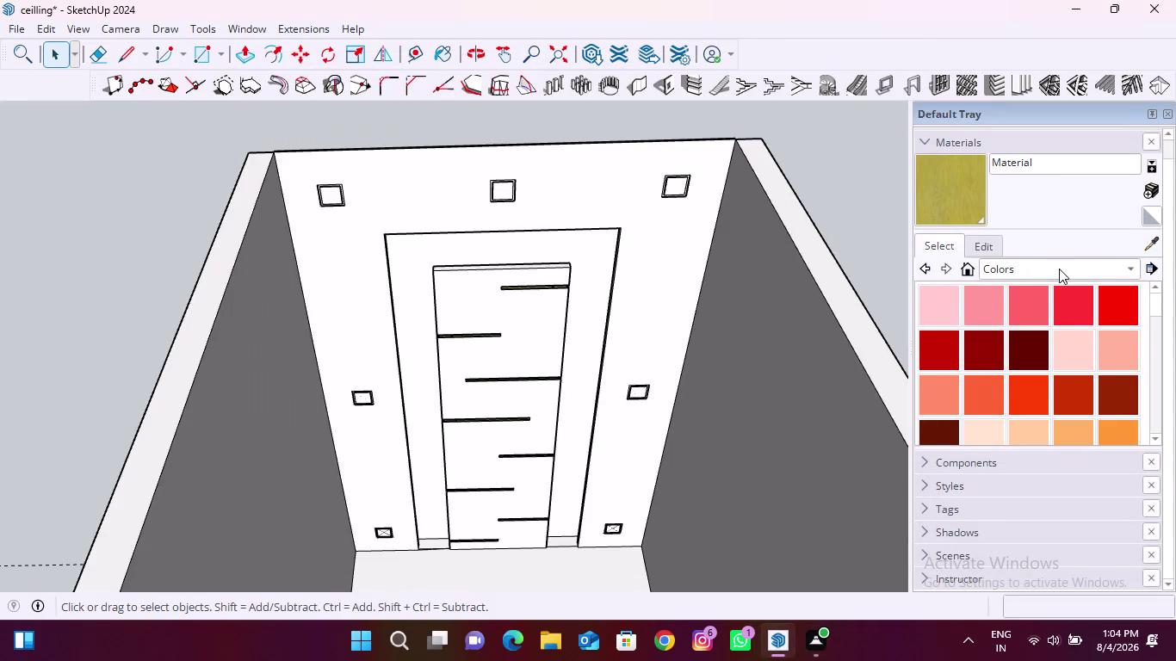
Pick pale cream Color E01 from the Colors swatches to paint the main ceiling.
scroll(down, 3)
scroll(down, 3)
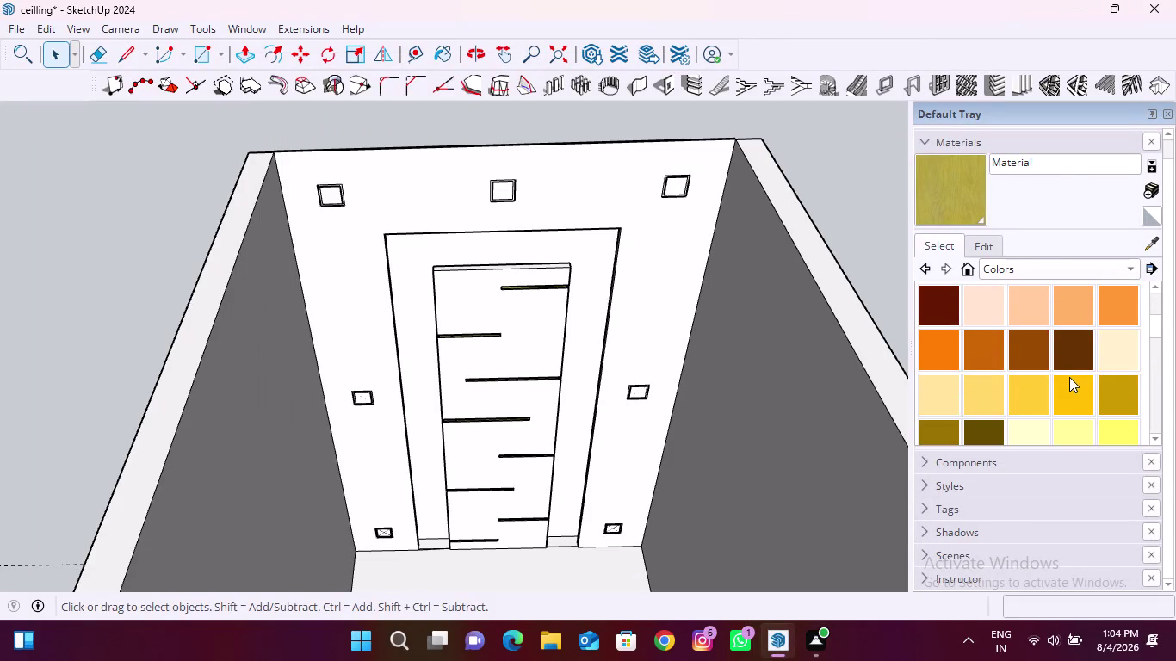
scroll(down, 3)
scroll(down, 3)
scroll(up, 3)
scroll(up, 3)
click(1033, 358)
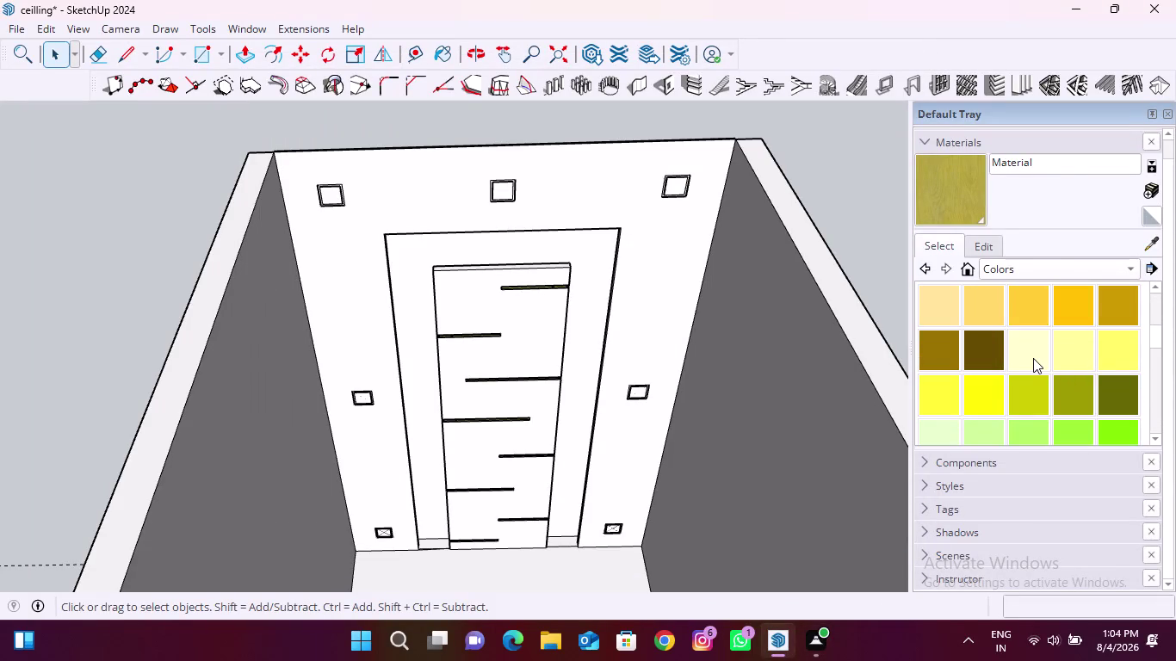
click(645, 285)
scroll(up, 3)
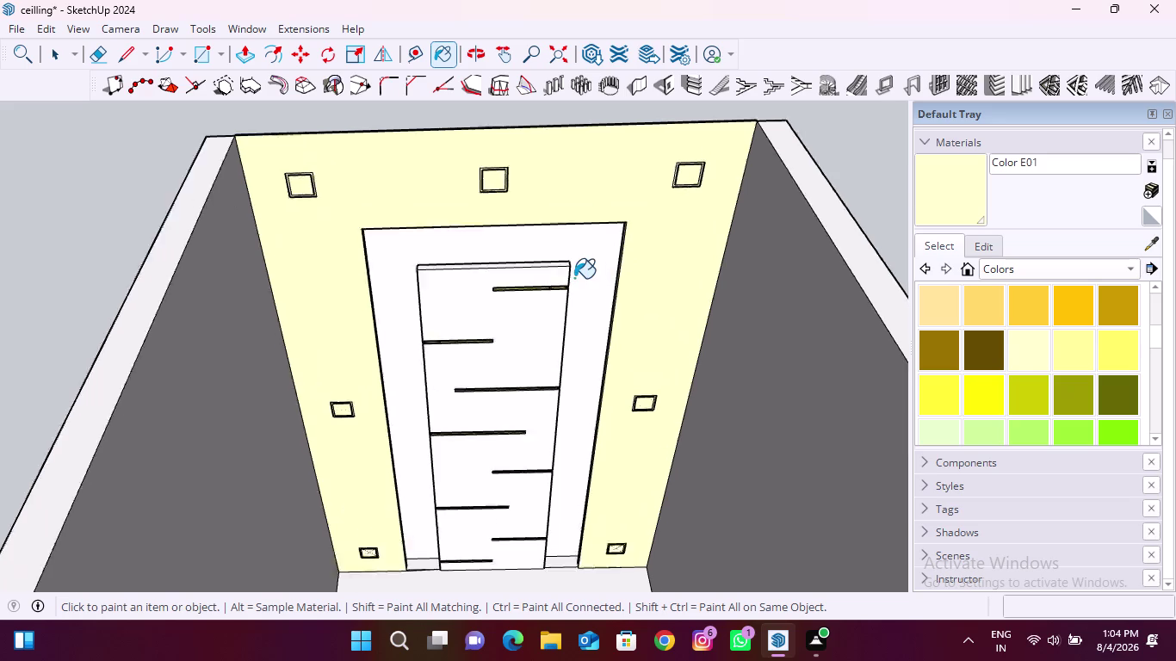
Paint the two inner ceiling panels and their front and side edges cream.
scroll(up, 3)
click(581, 262)
click(401, 299)
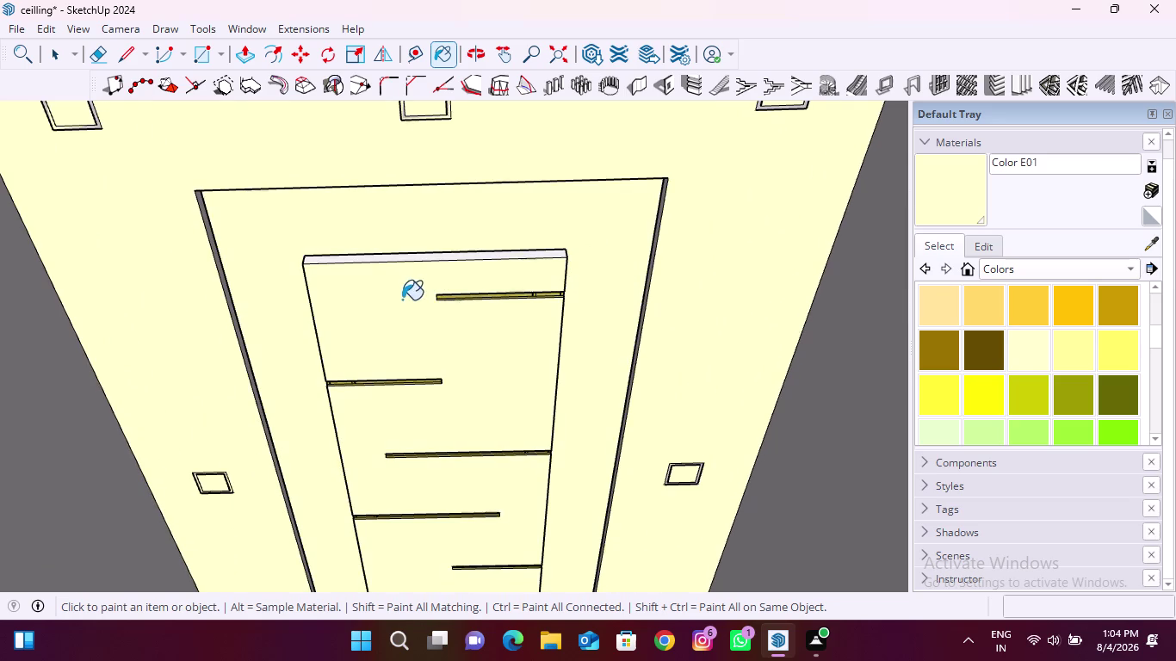
scroll(up, 3)
middle_drag(500, 249, 499, 347)
scroll(up, 3)
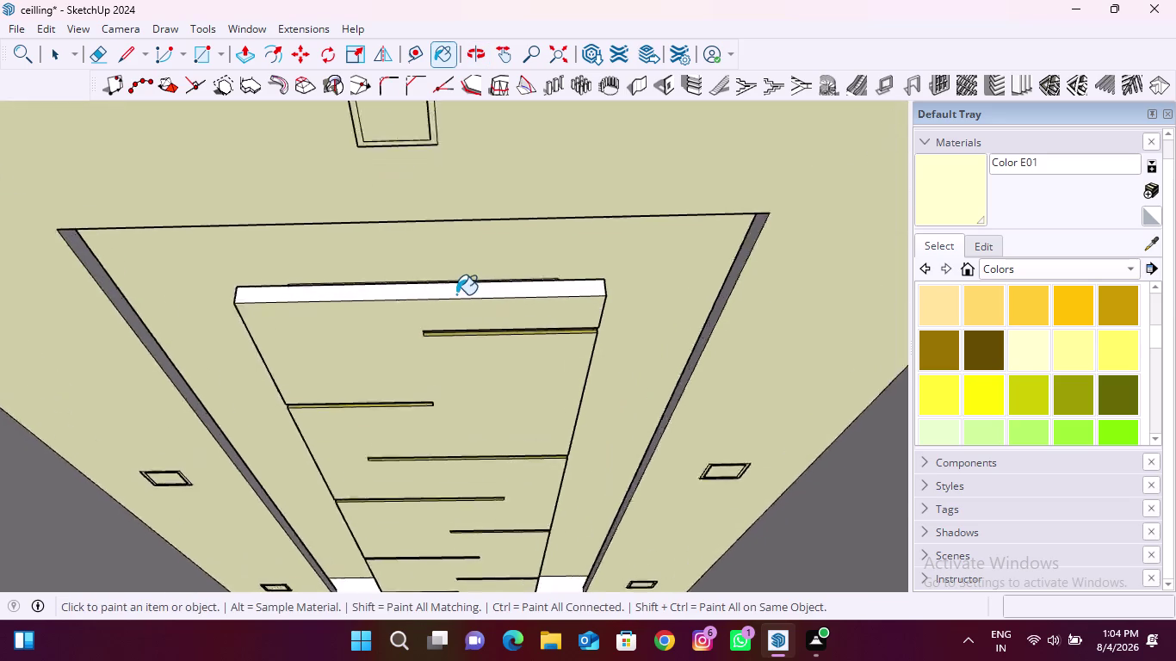
scroll(up, 3)
click(465, 285)
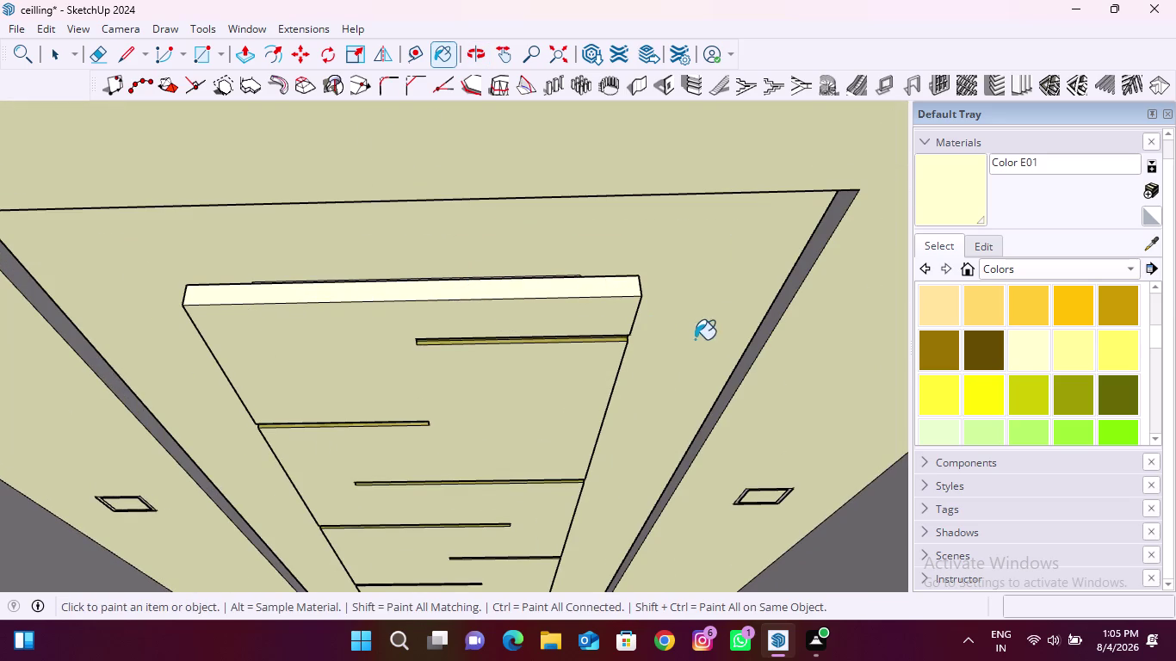
click(781, 301)
scroll(down, 3)
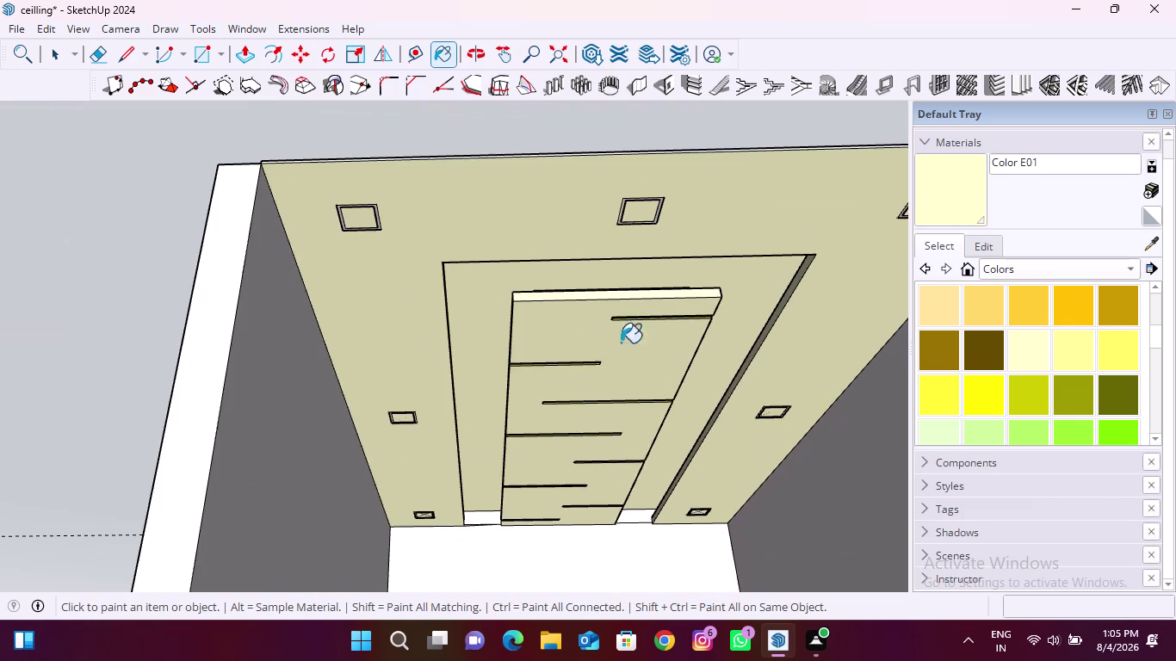
Paint another cove panel edge and the recessed cove strip cream.
middle_drag(499, 368, 668, 324)
middle_drag(667, 325, 601, 368)
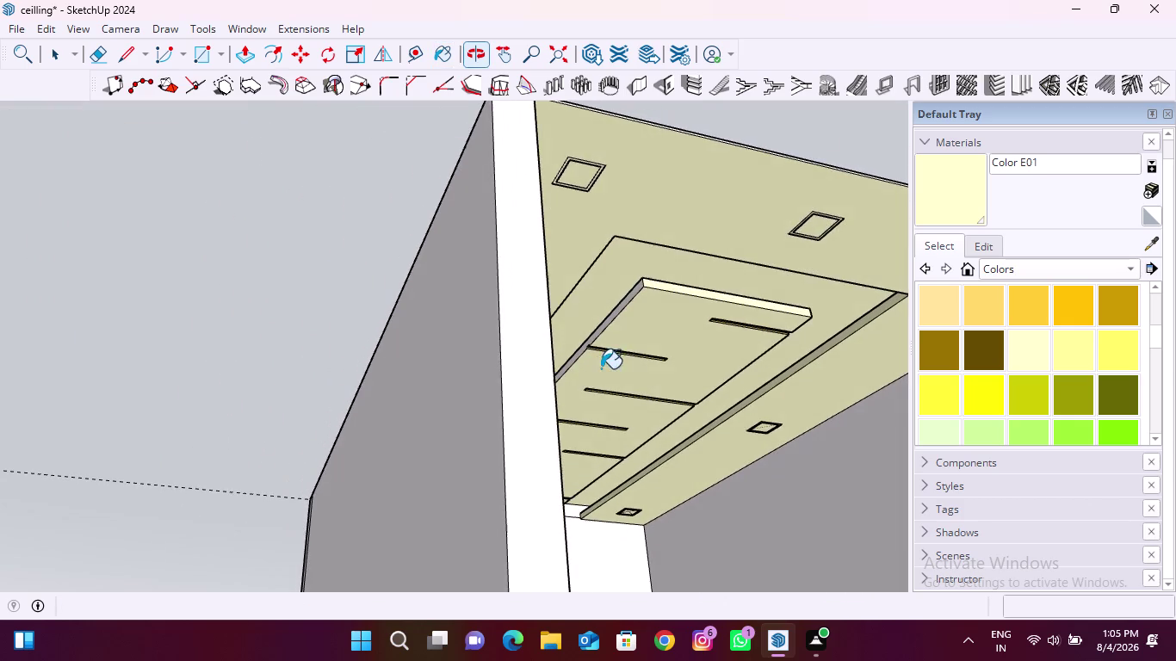
scroll(up, 3)
click(640, 299)
middle_drag(659, 267, 598, 253)
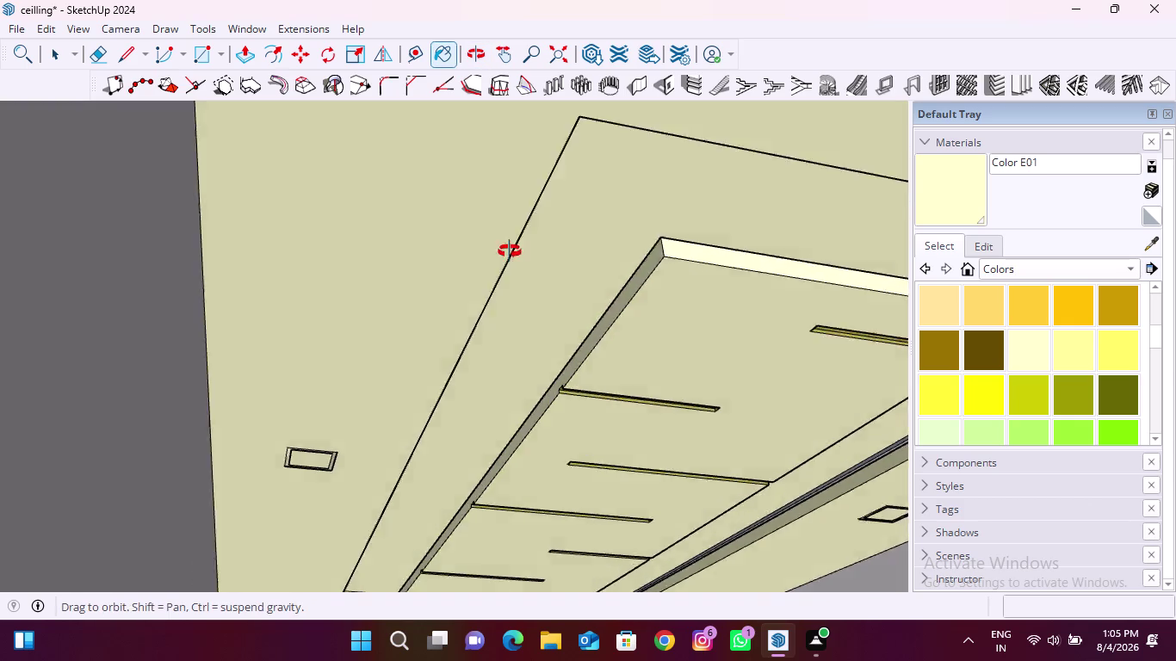
middle_drag(598, 253, 377, 290)
click(340, 348)
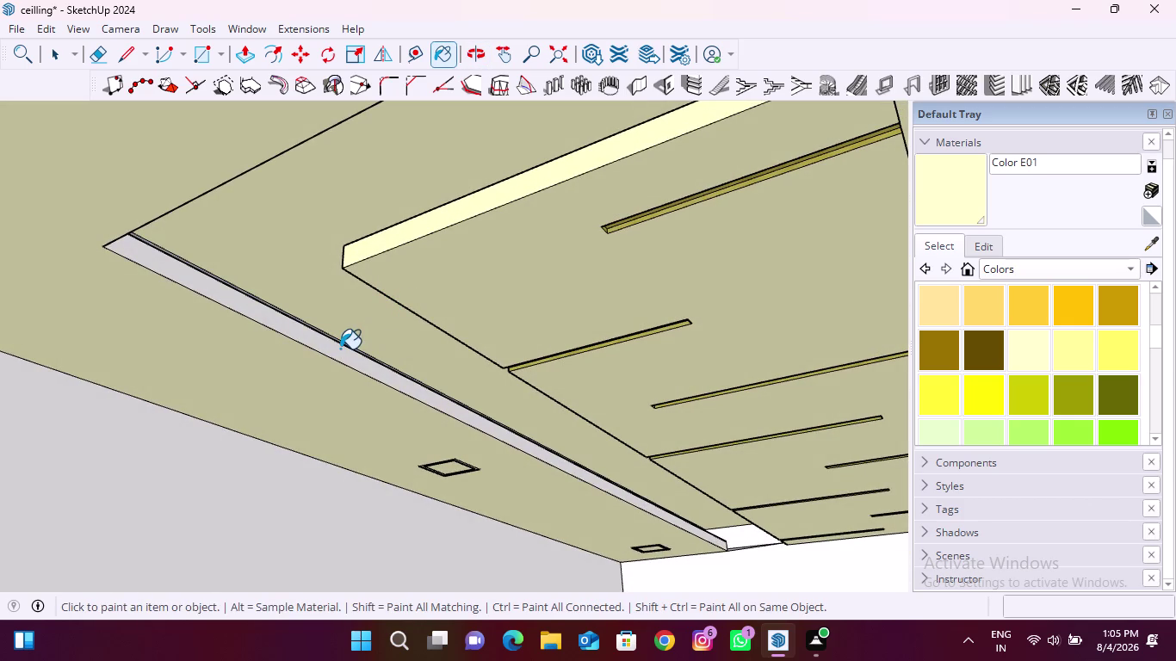
scroll(up, 3)
middle_drag(226, 270, 207, 306)
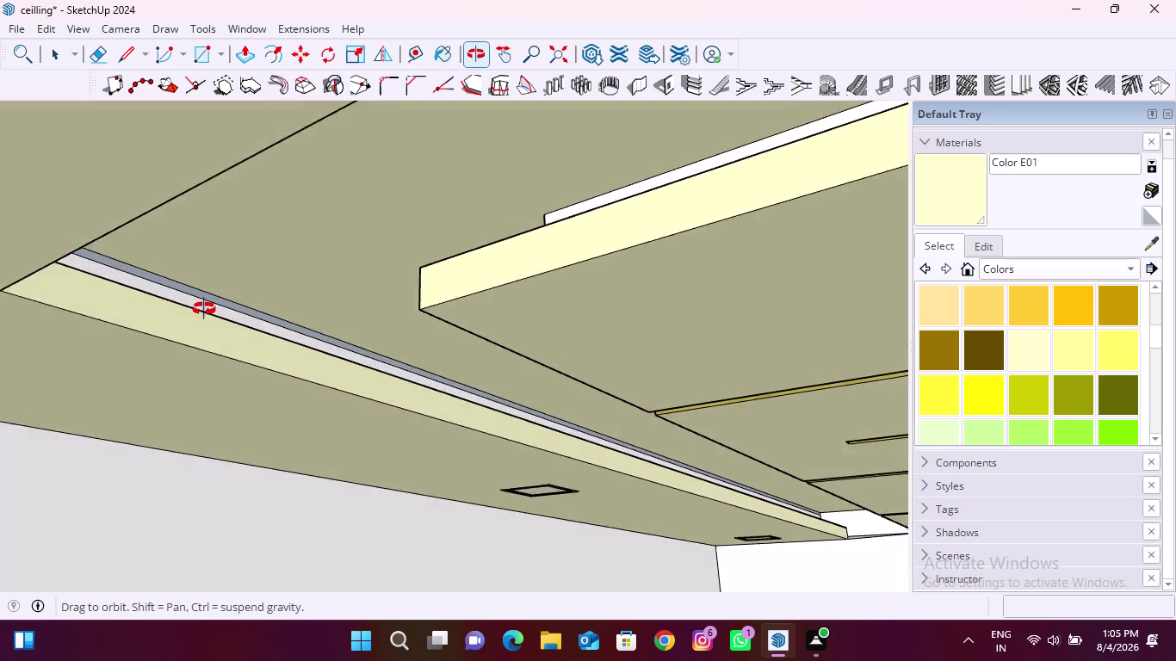
middle_drag(207, 306, 265, 305)
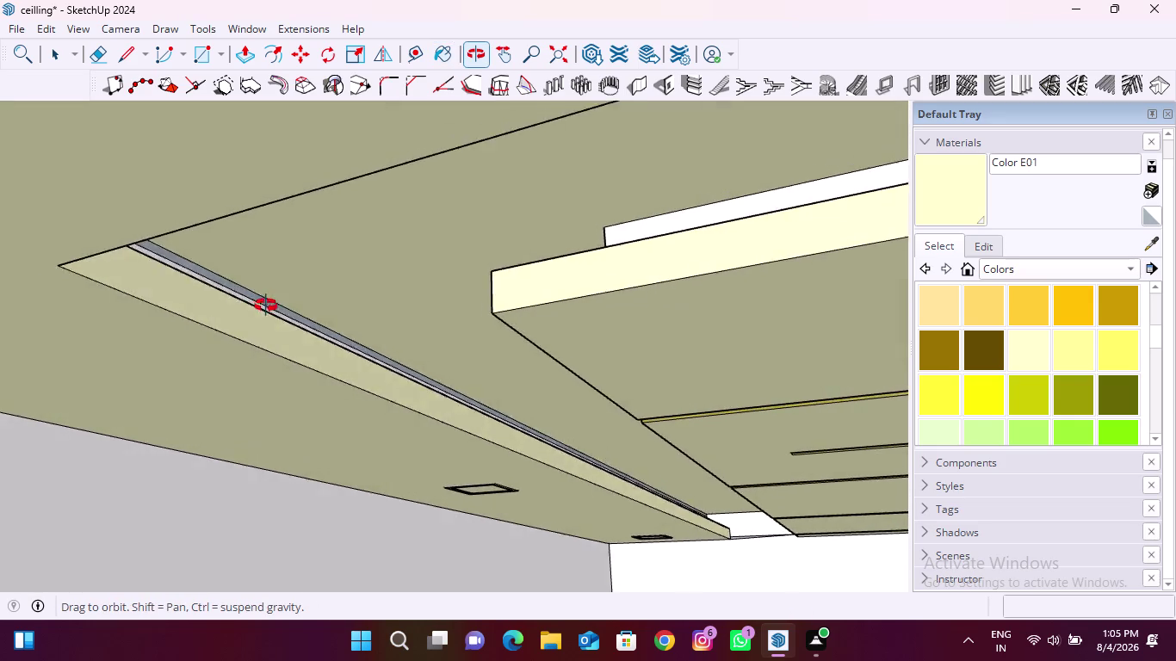
middle_drag(265, 306, 400, 288)
Paint the edge above the inner panel at the ceiling's end cream.
scroll(down, 3)
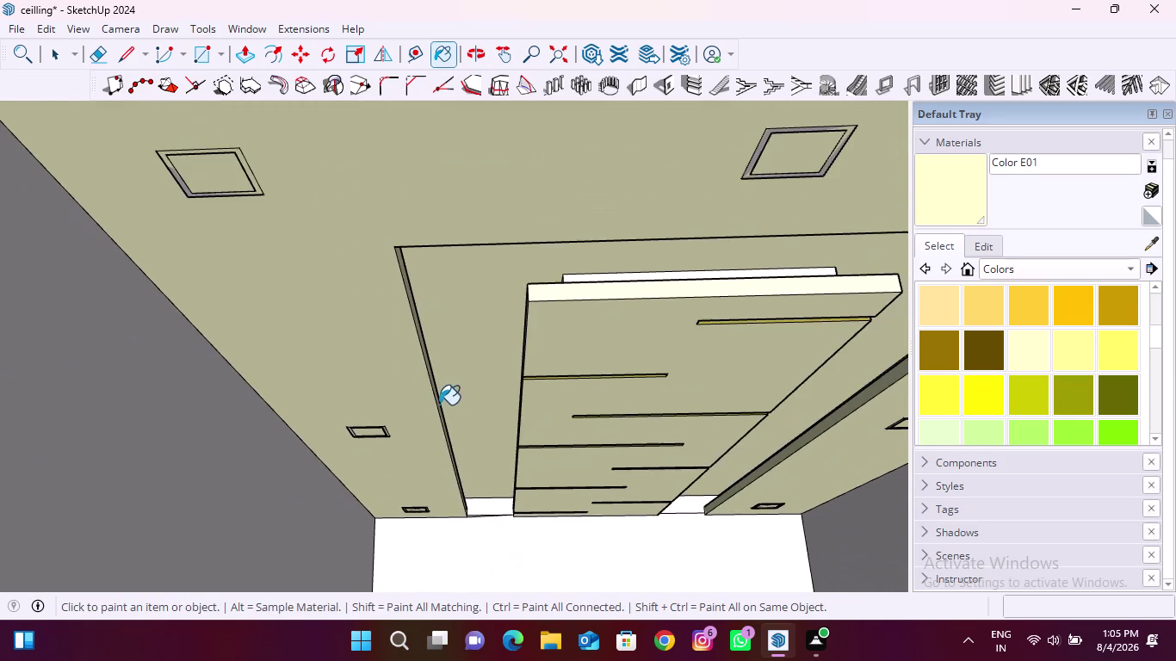
scroll(down, 3)
scroll(up, 3)
middle_drag(610, 336, 604, 382)
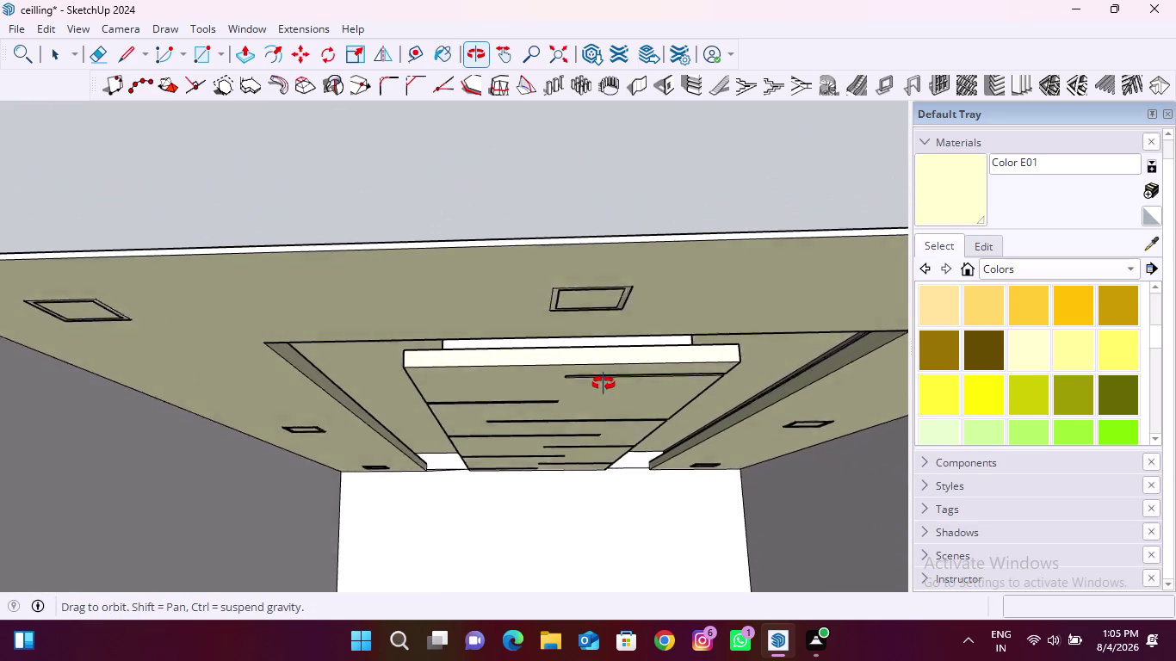
middle_drag(603, 382, 603, 389)
scroll(up, 3)
middle_drag(613, 344, 632, 307)
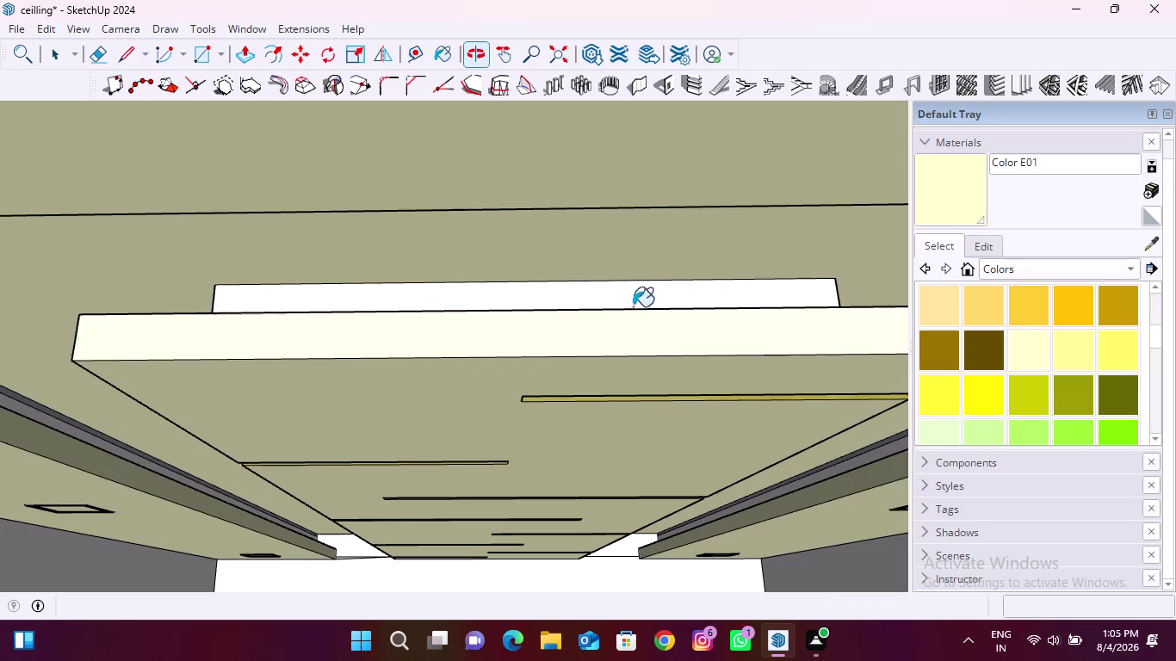
scroll(up, 3)
click(644, 293)
scroll(down, 3)
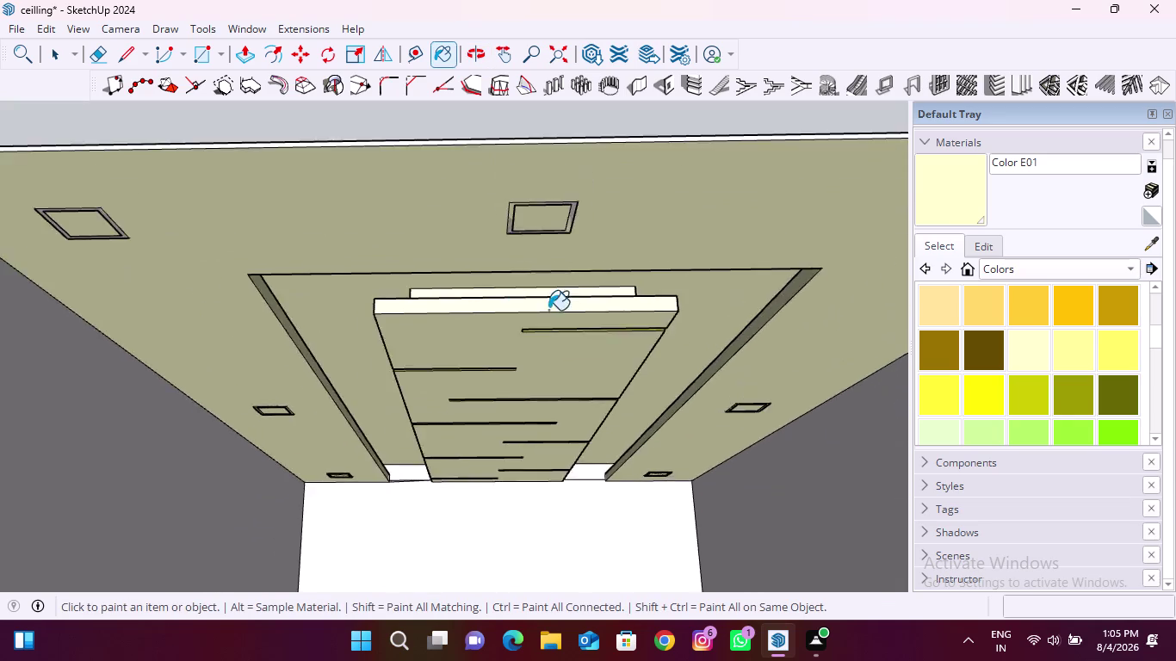
scroll(down, 3)
Paint the remaining lower edges of the cove panels cream.
middle_drag(591, 429, 581, 436)
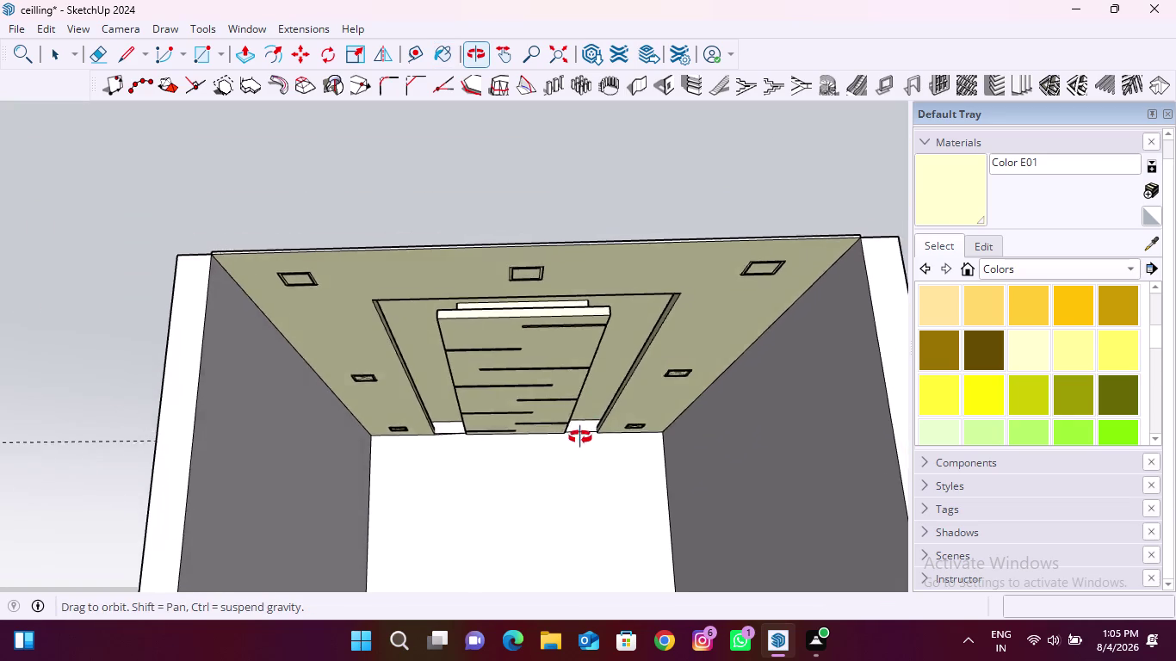
middle_drag(580, 437, 600, 352)
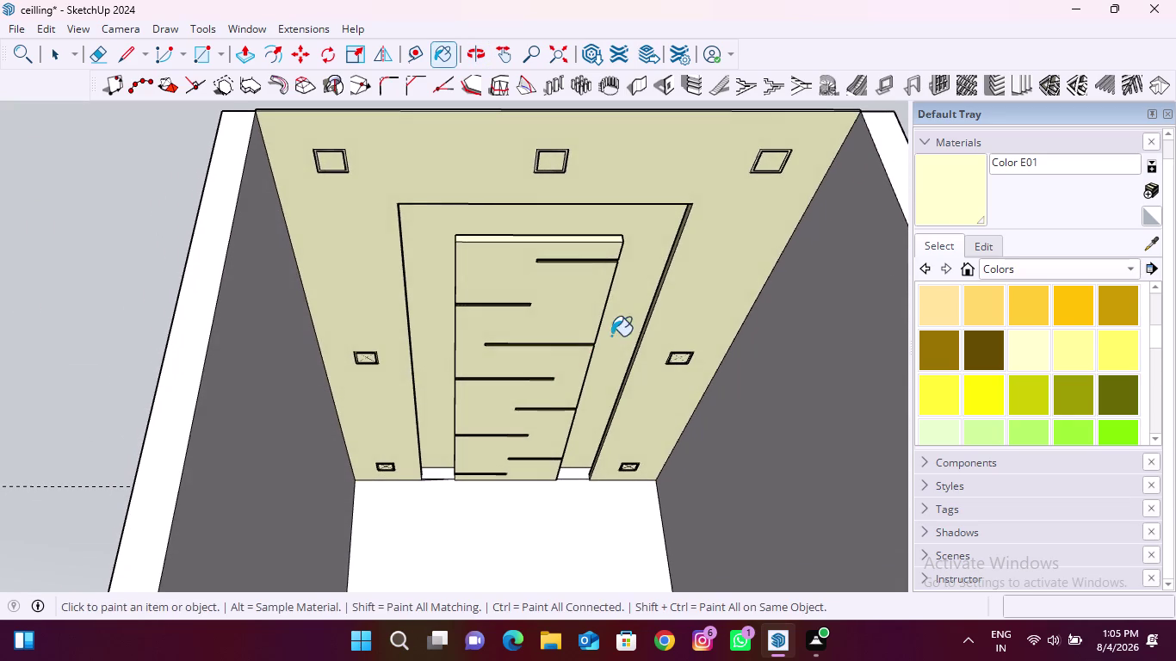
scroll(down, 3)
middle_drag(523, 434, 524, 388)
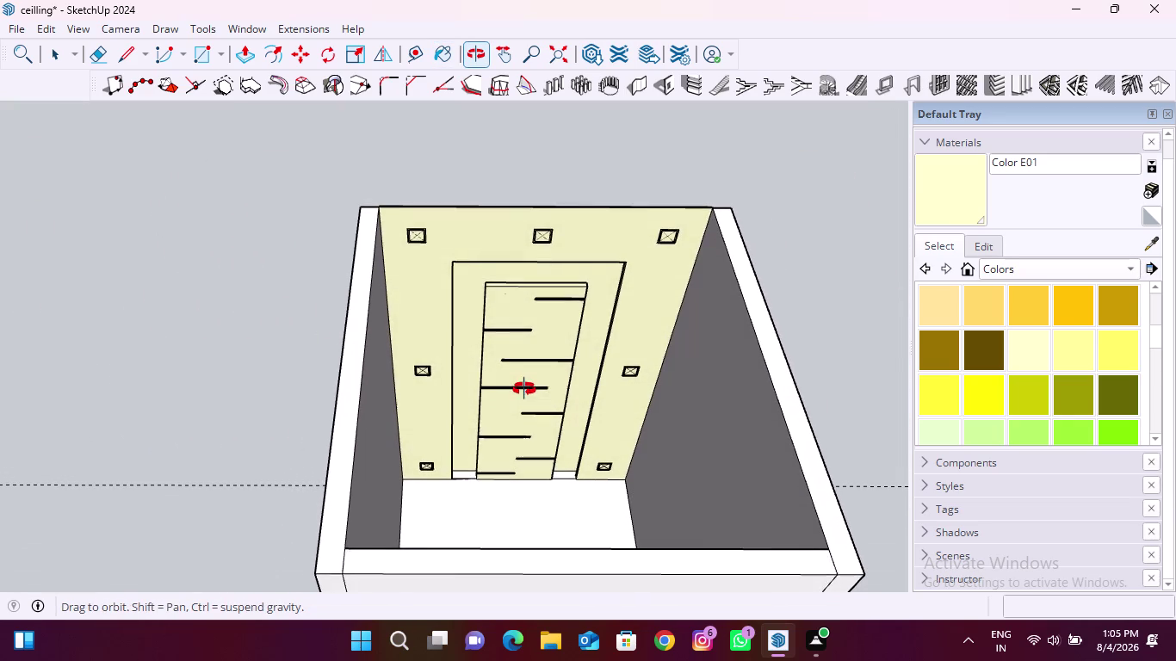
middle_drag(524, 388, 524, 391)
scroll(up, 3)
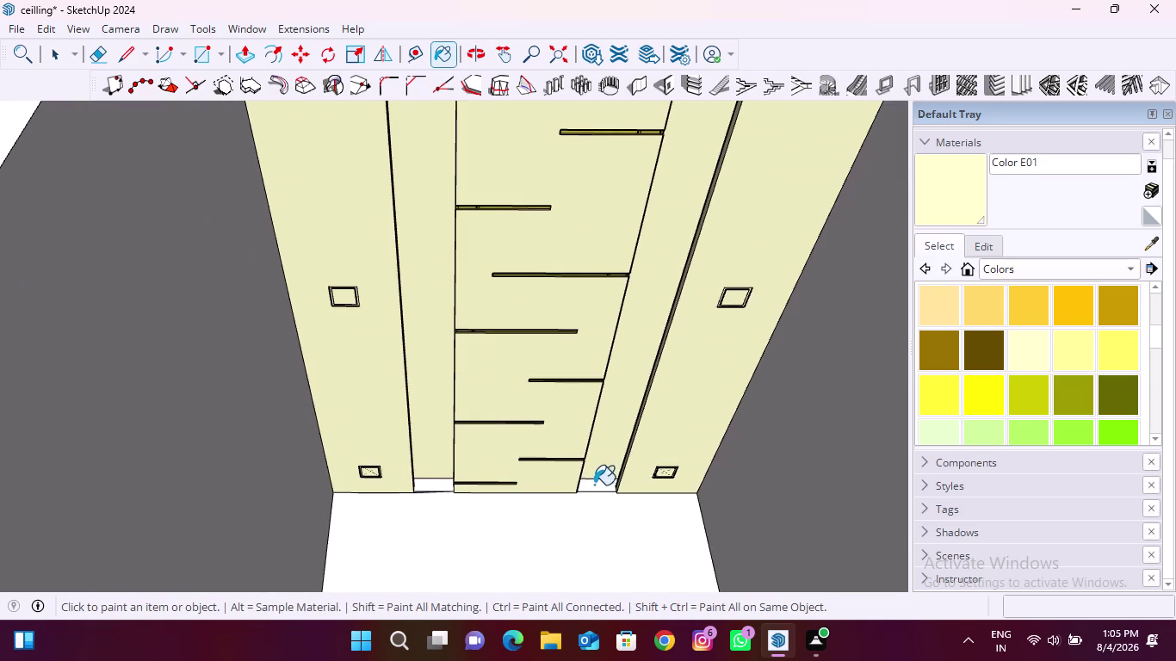
click(595, 485)
click(429, 486)
scroll(down, 3)
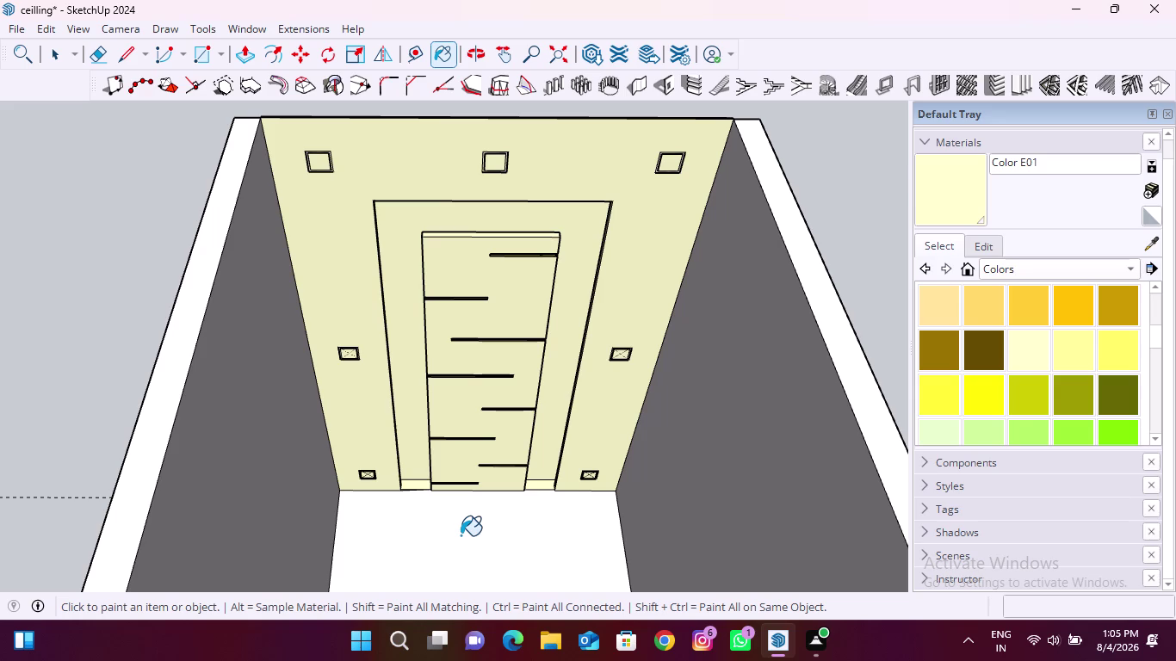
click(103, 60)
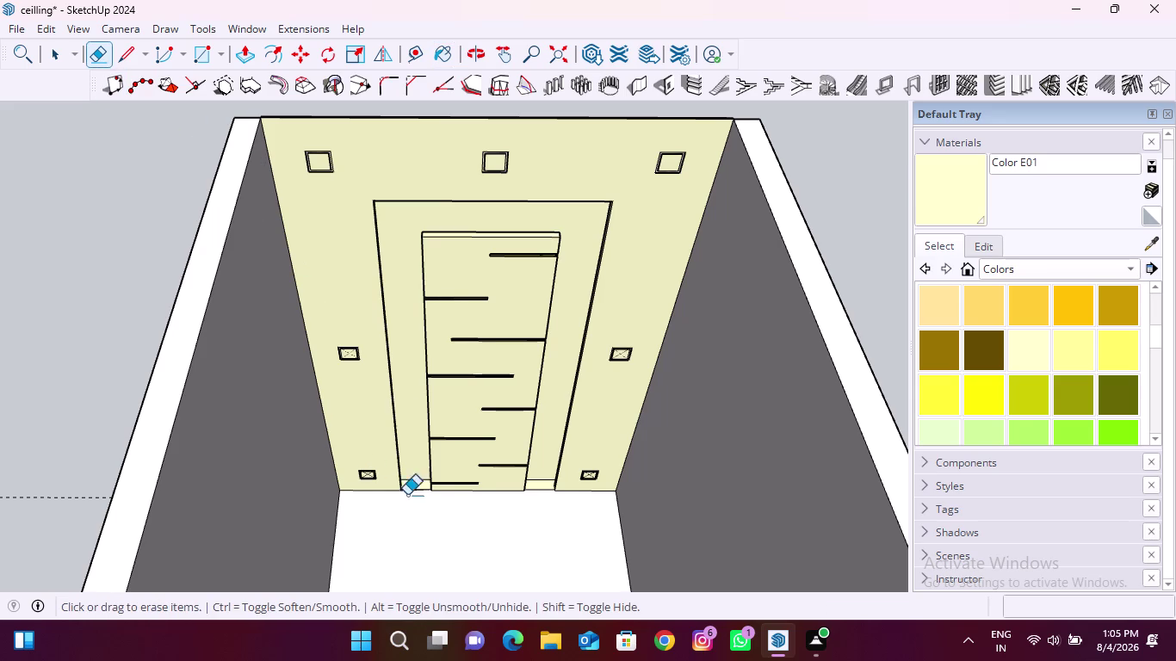
Paint the end wall below the ceiling strip with Color E01 and zoom to check.
scroll(up, 3)
drag(412, 473, 411, 482)
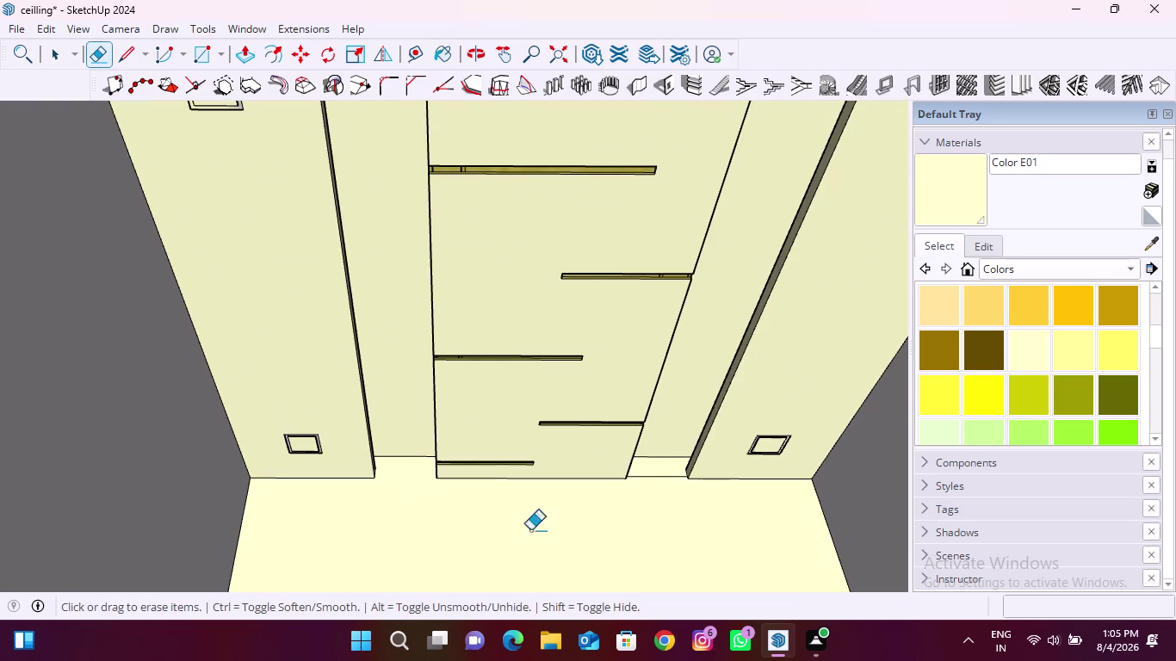
drag(653, 475, 652, 489)
scroll(down, 3)
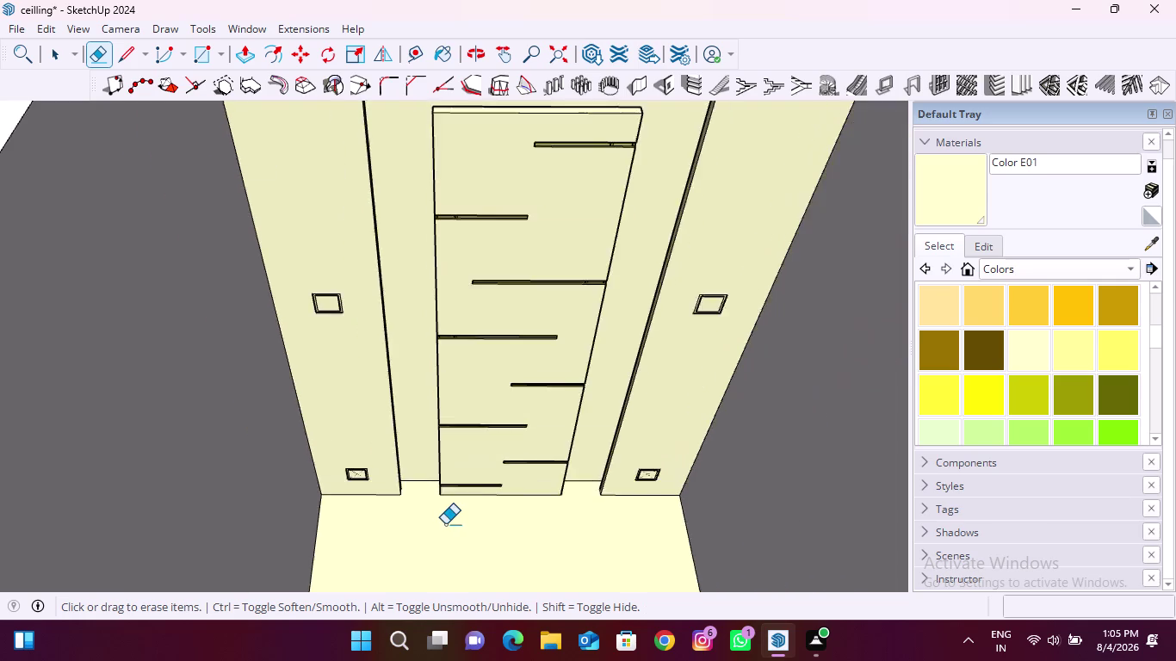
scroll(down, 3)
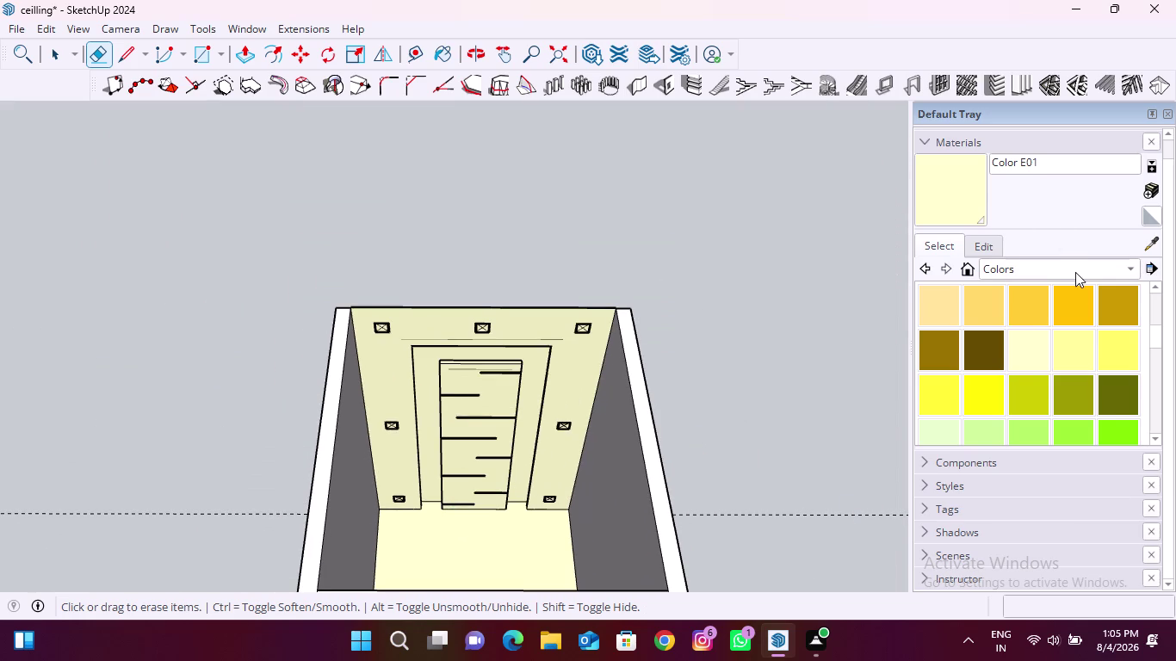
click(1078, 272)
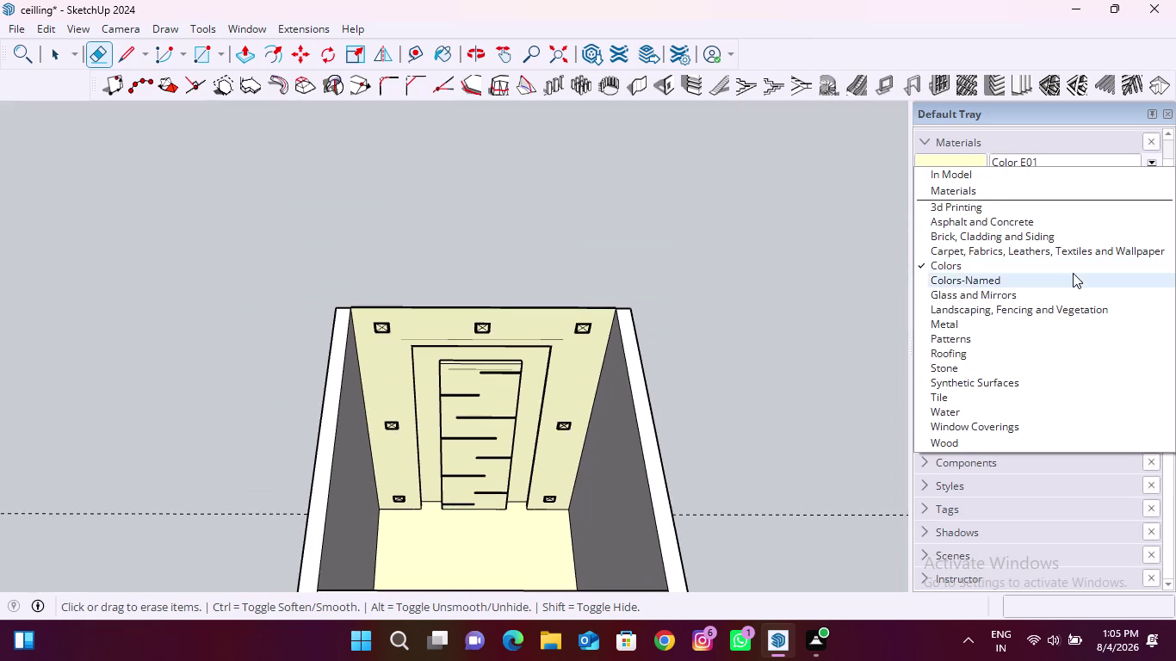
click(1072, 273)
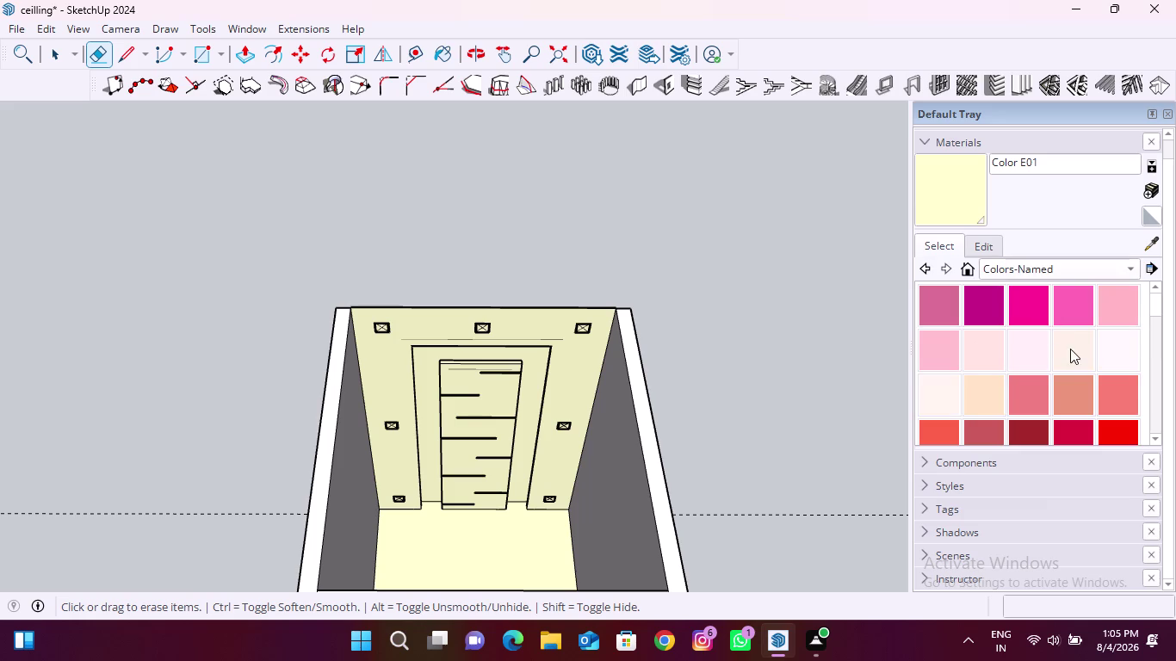
scroll(down, 3)
scroll(up, 3)
scroll(down, 3)
scroll(down, 3)
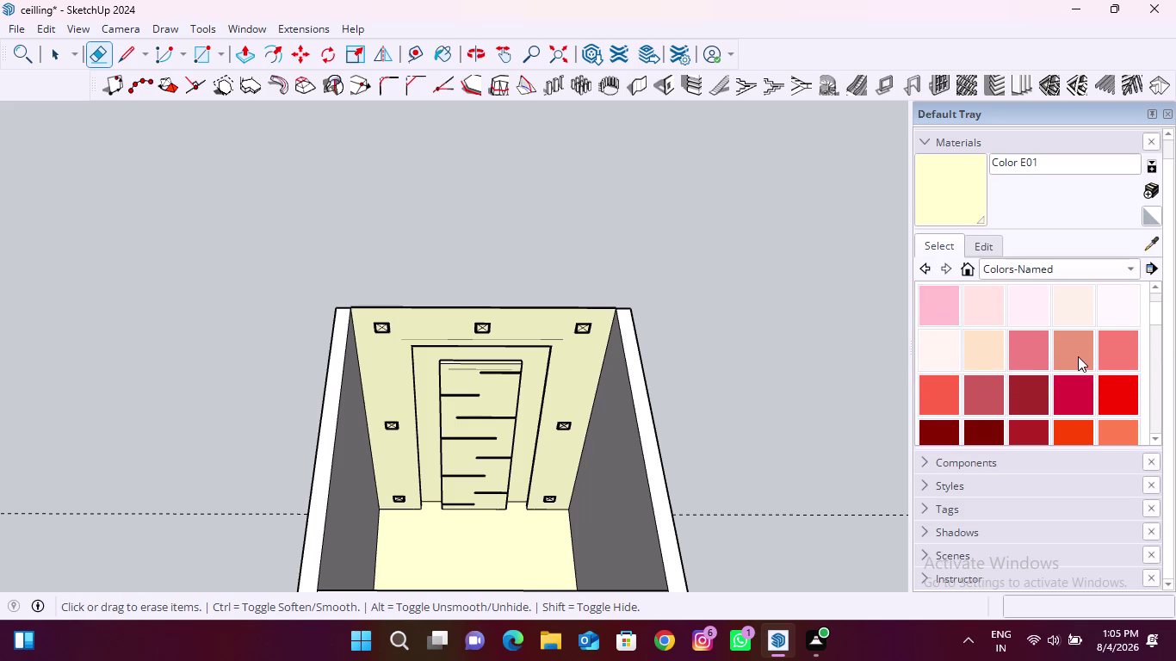
click(955, 355)
click(582, 513)
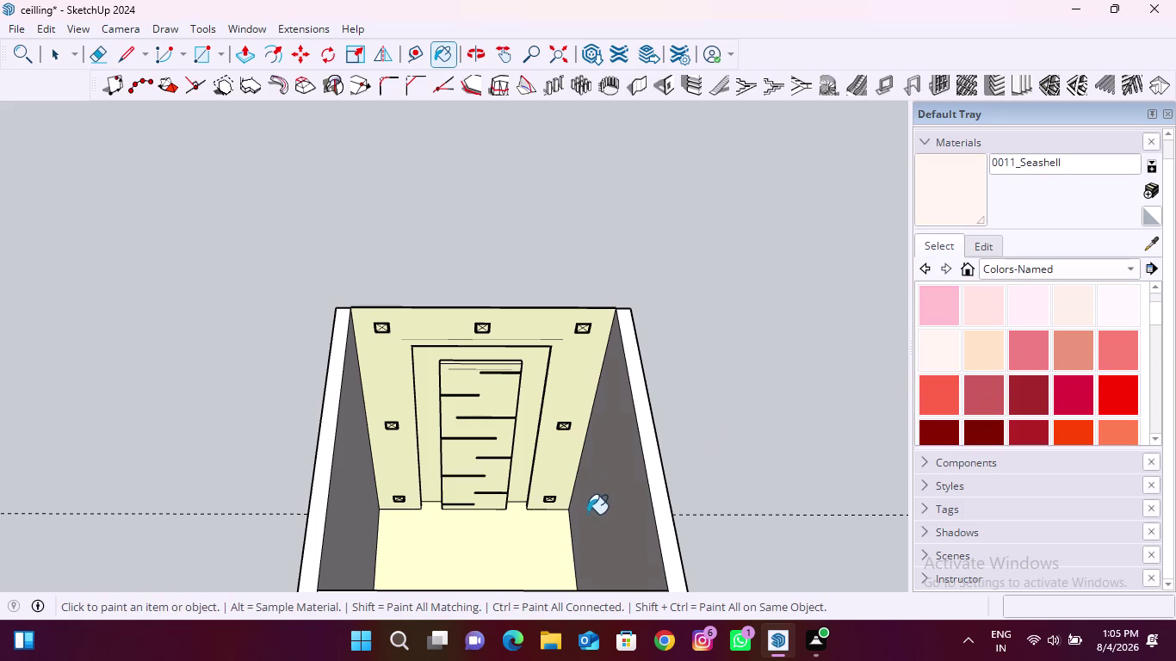
click(351, 516)
click(465, 541)
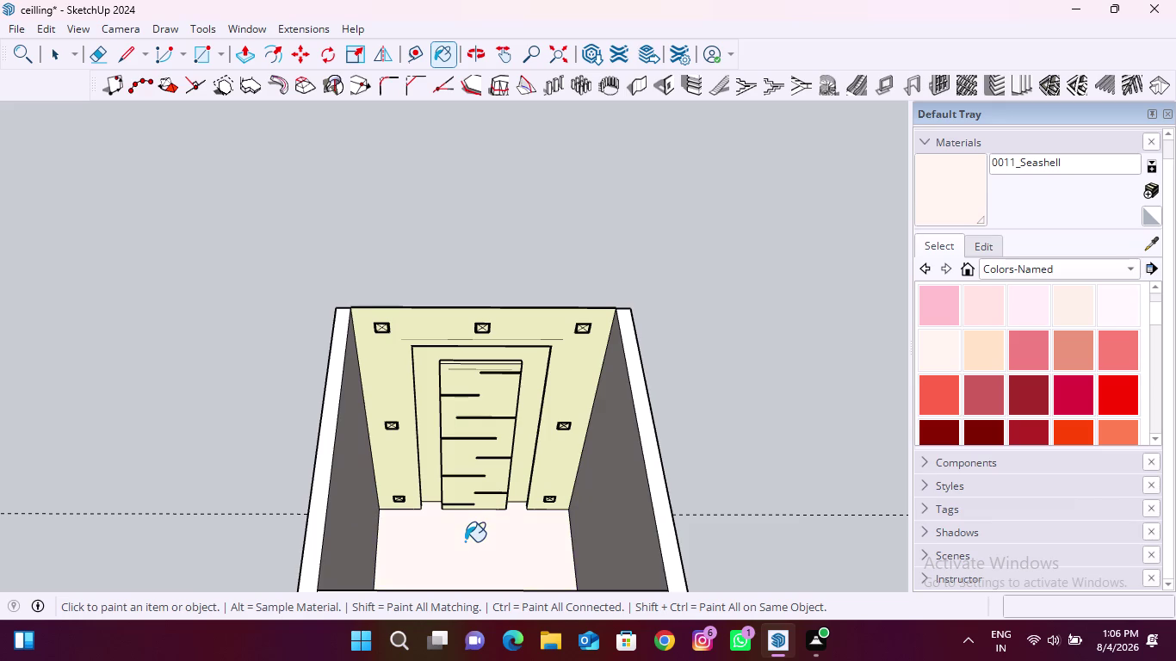
scroll(down, 3)
middle_drag(513, 512, 504, 581)
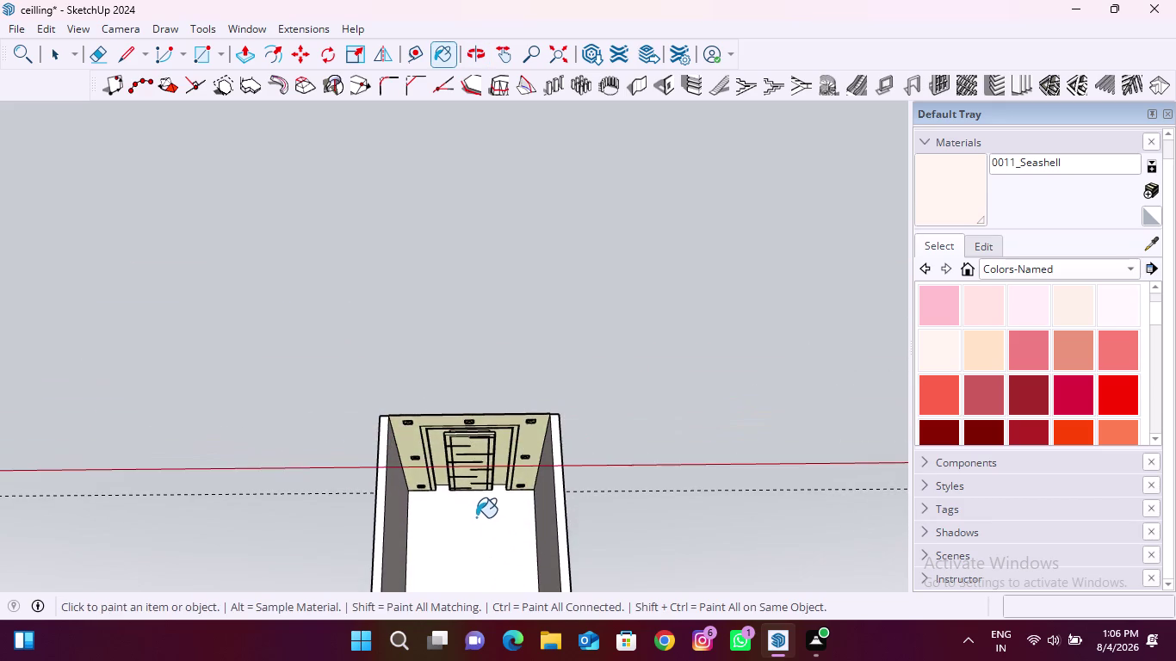
scroll(up, 3)
middle_drag(479, 517, 500, 437)
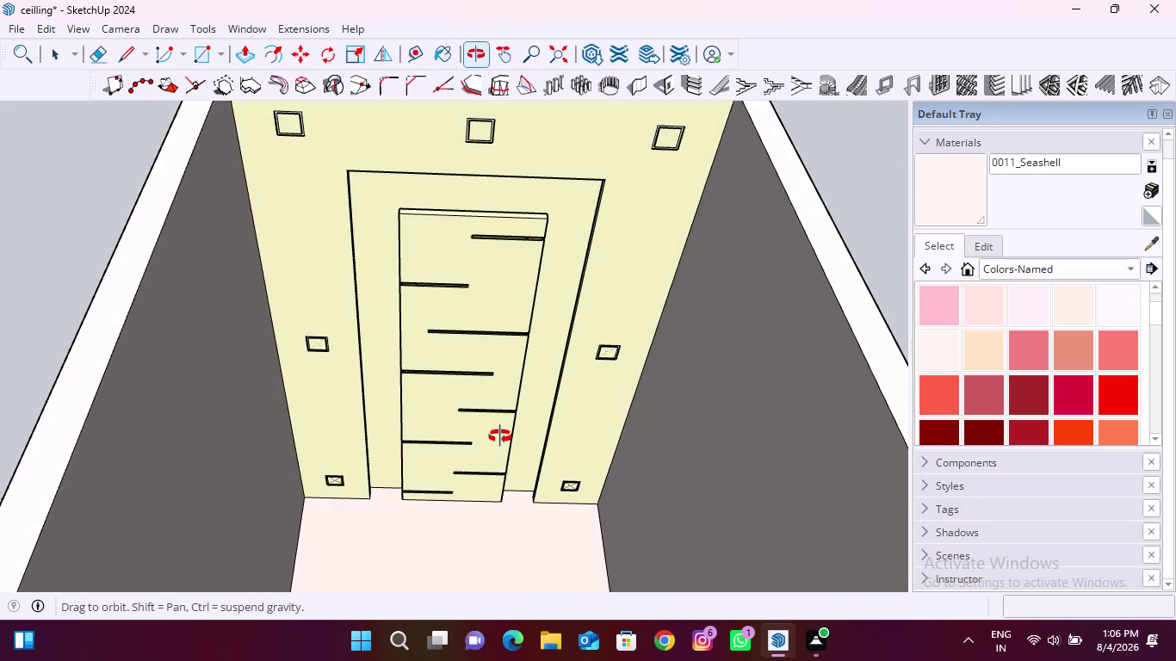
middle_drag(500, 437, 490, 440)
scroll(up, 3)
scroll(down, 3)
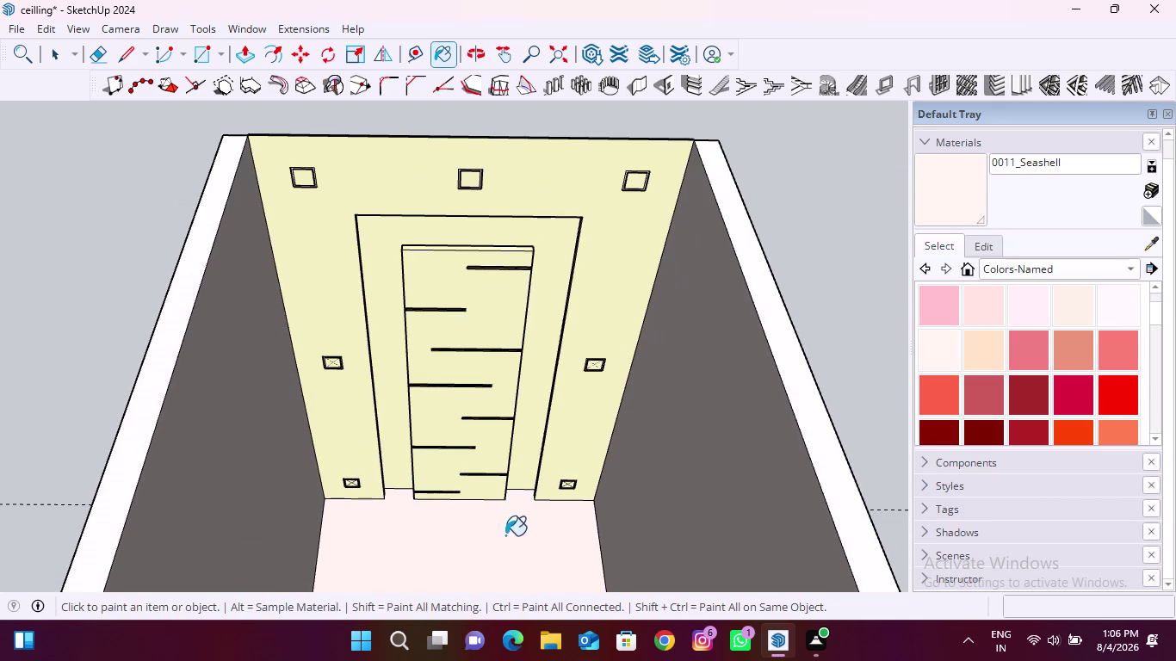
middle_drag(505, 535, 502, 517)
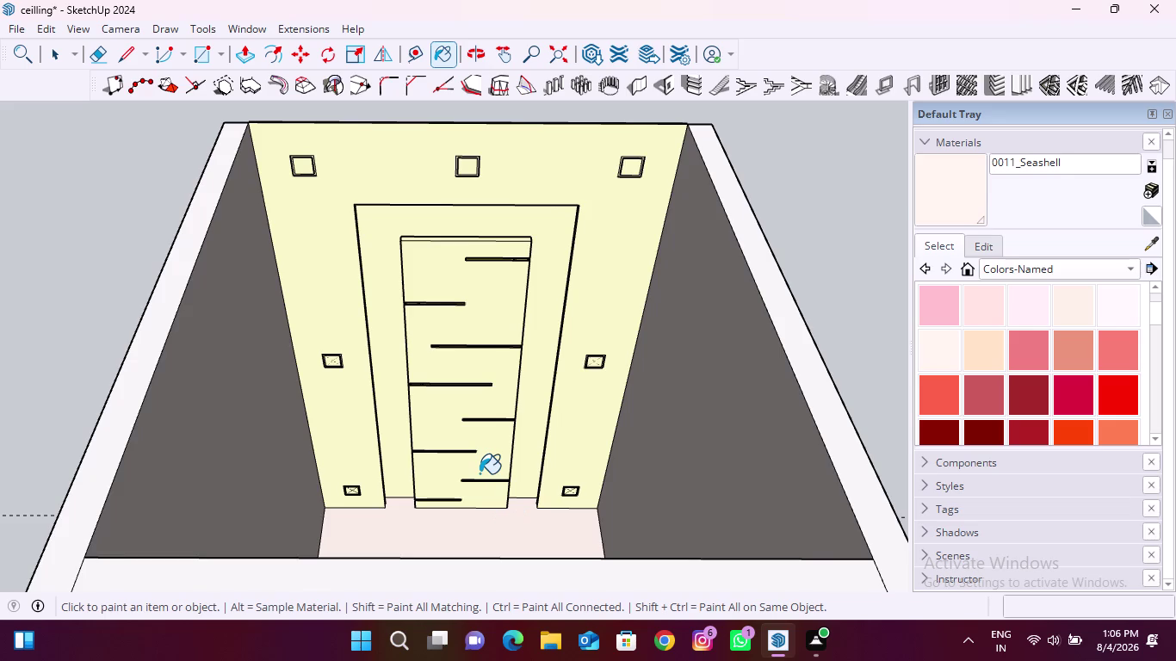
scroll(up, 3)
scroll(down, 3)
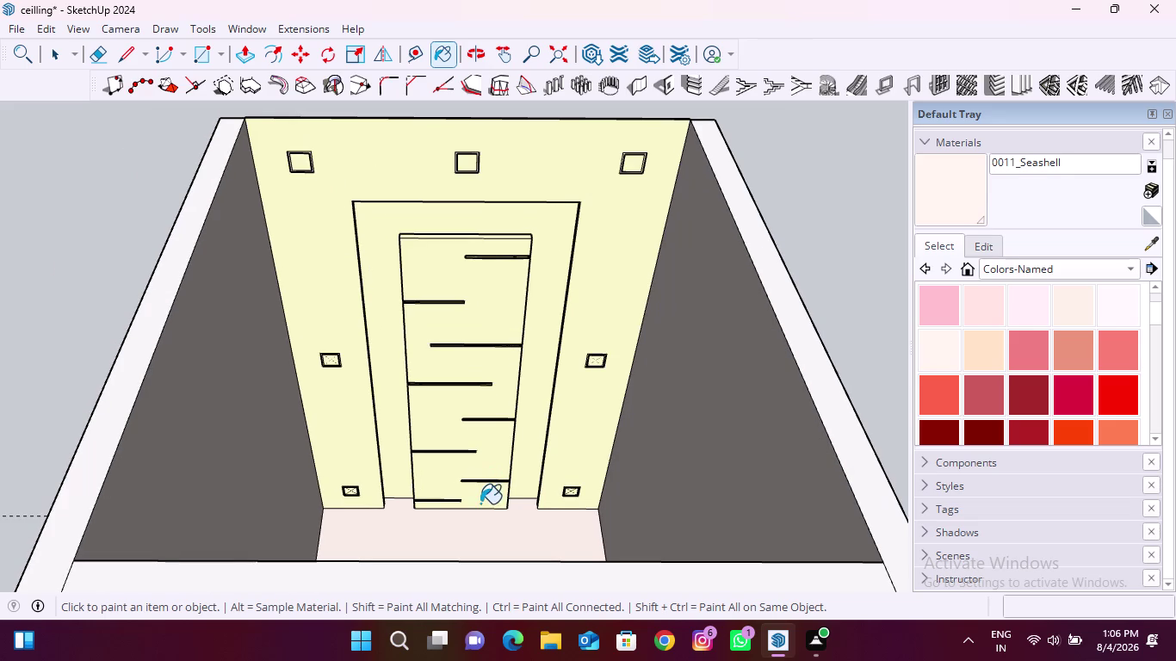
scroll(down, 3)
middle_drag(495, 515, 475, 628)
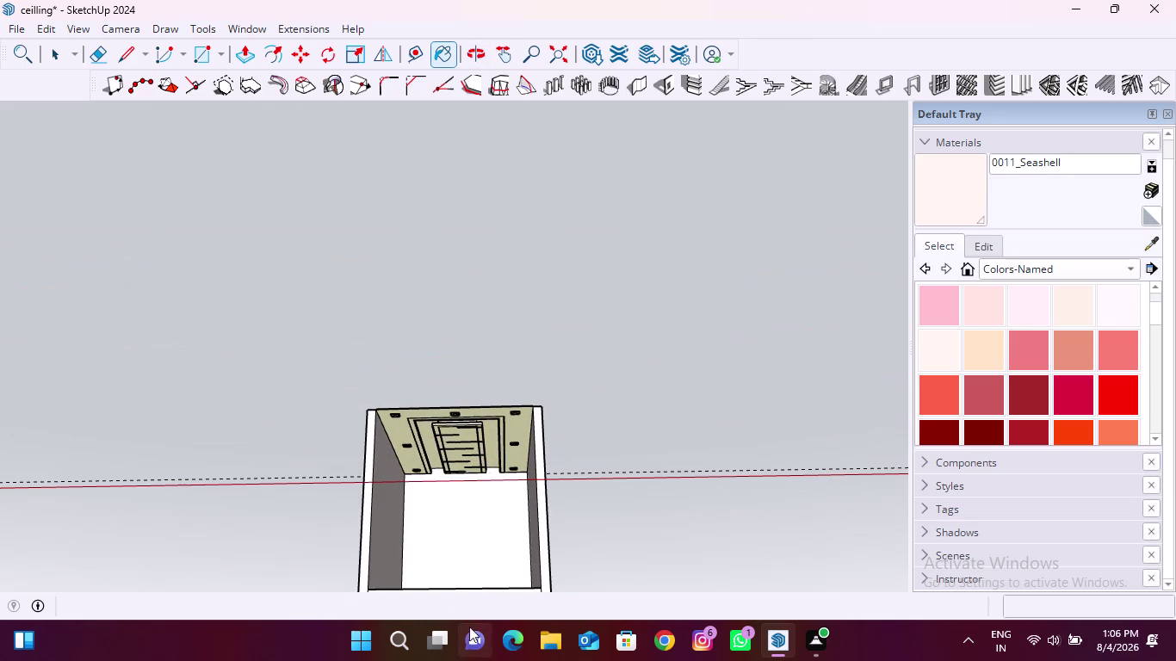
scroll(up, 3)
scroll(up, 3)
middle_click(456, 524)
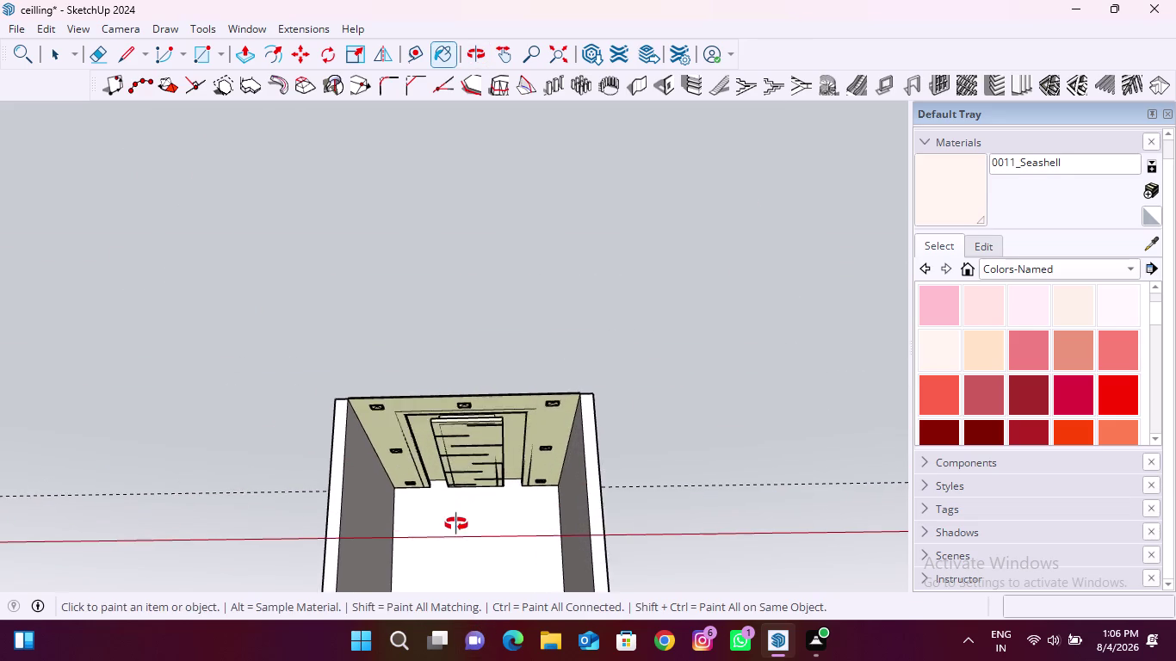
middle_drag(457, 527, 473, 503)
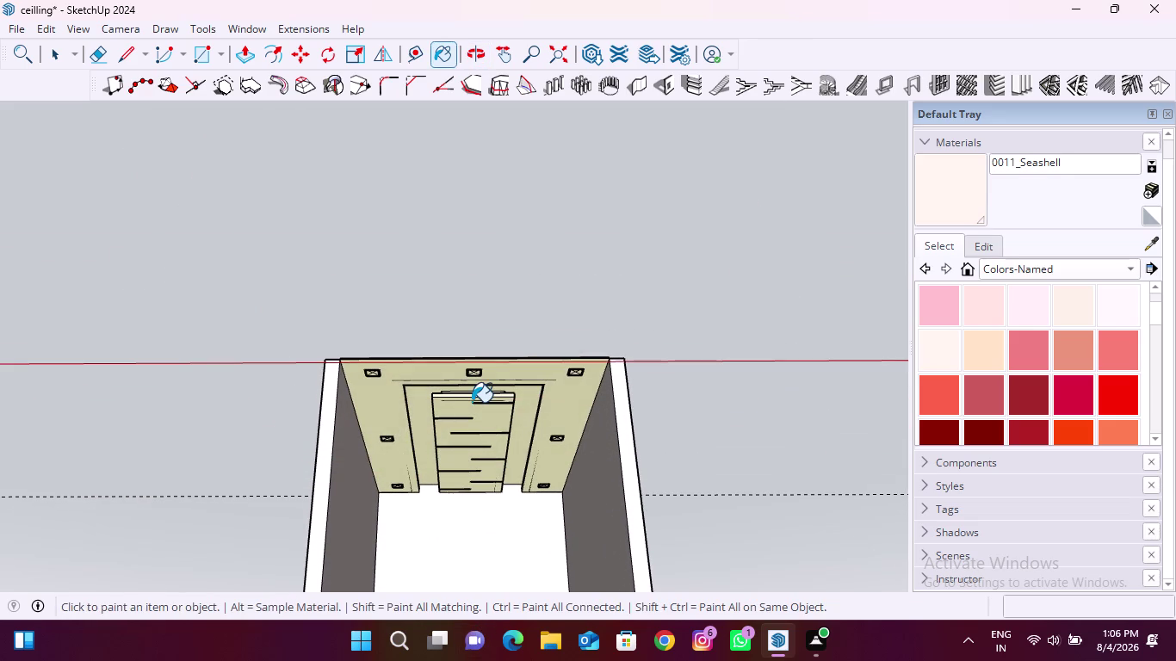
Zoom in on the ceiling with the Select tool and open the middle downlight for editing.
key(space)
scroll(down, 3)
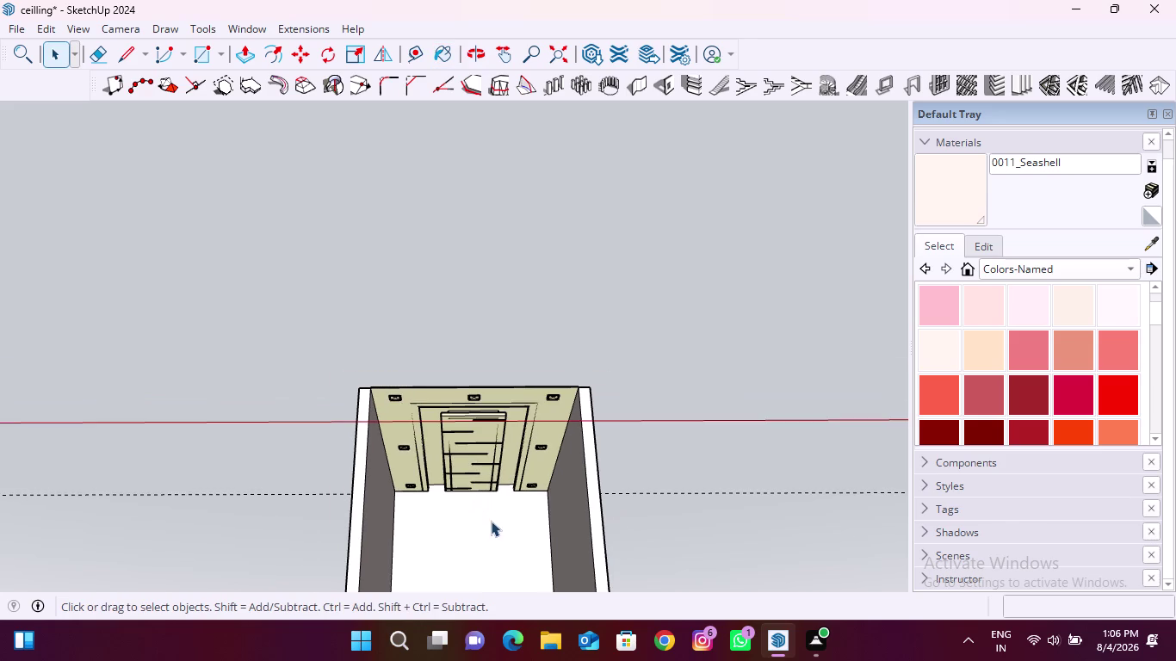
middle_click(491, 522)
scroll(up, 3)
middle_drag(456, 515, 454, 488)
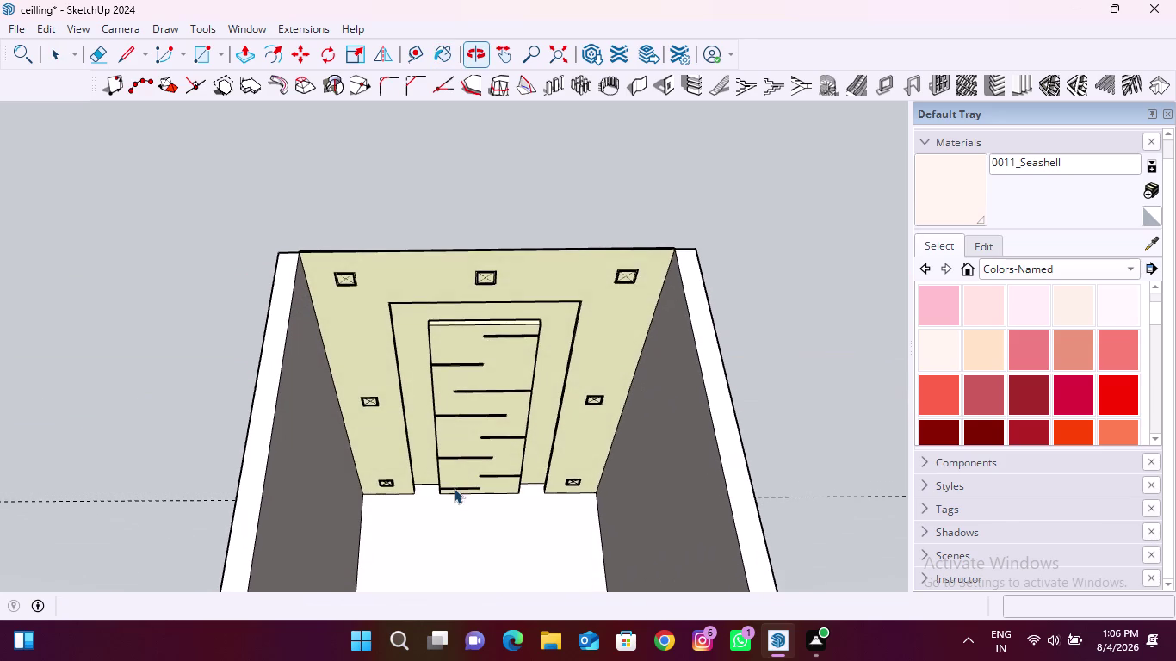
scroll(up, 3)
scroll(up, 3)
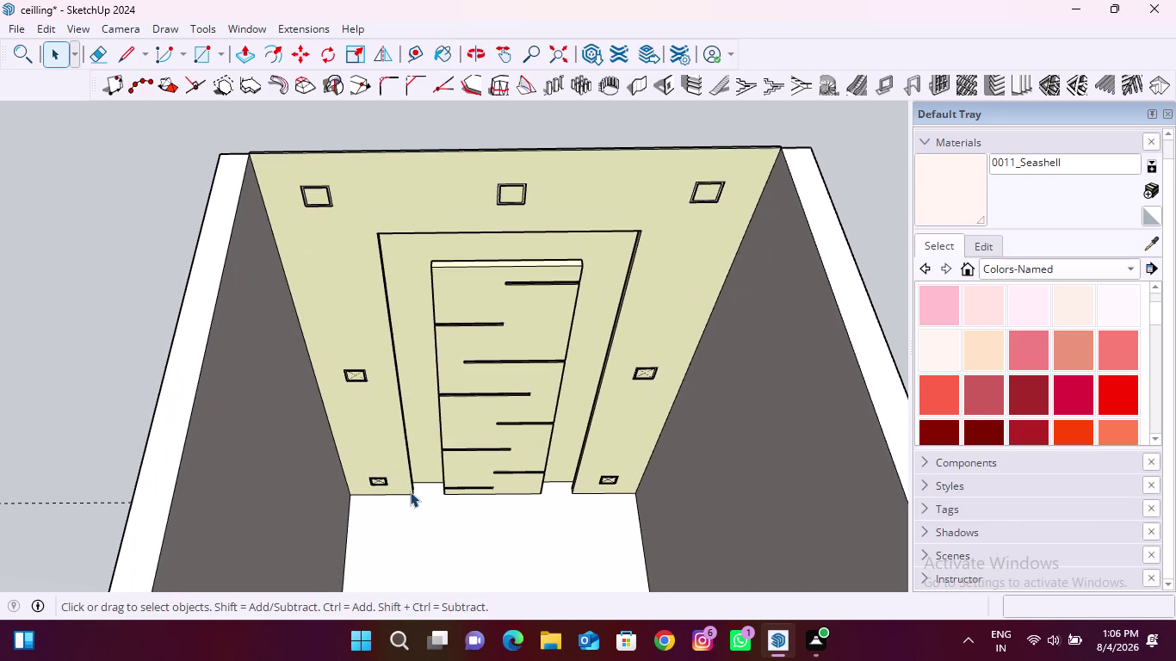
scroll(up, 3)
scroll(down, 3)
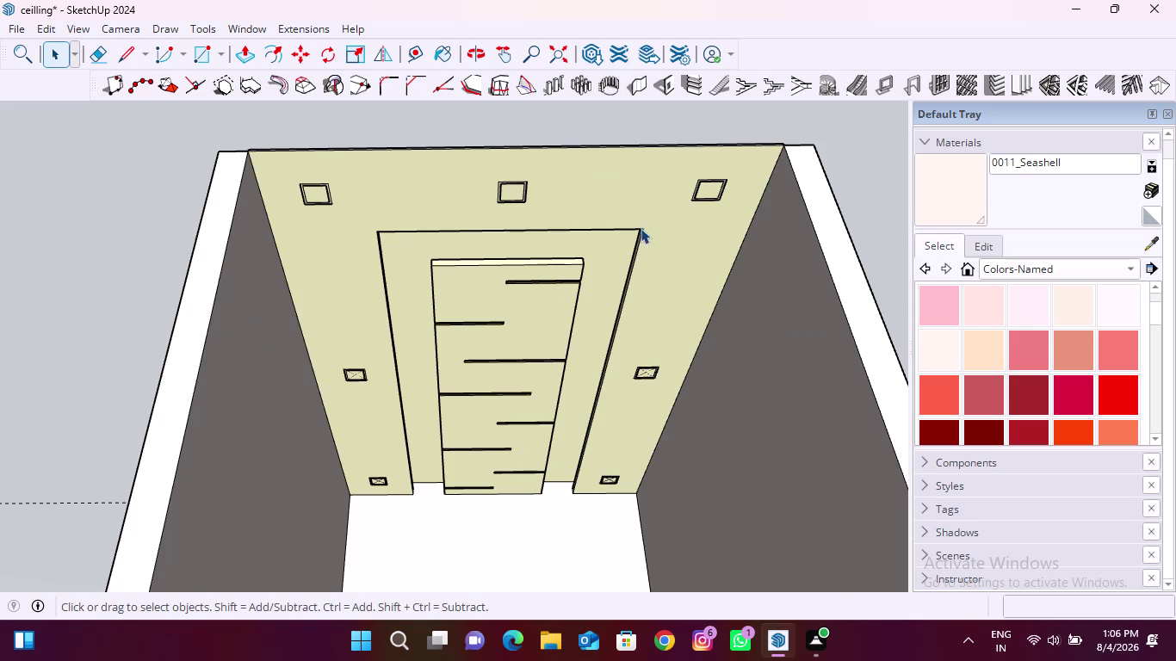
scroll(up, 3)
click(524, 200)
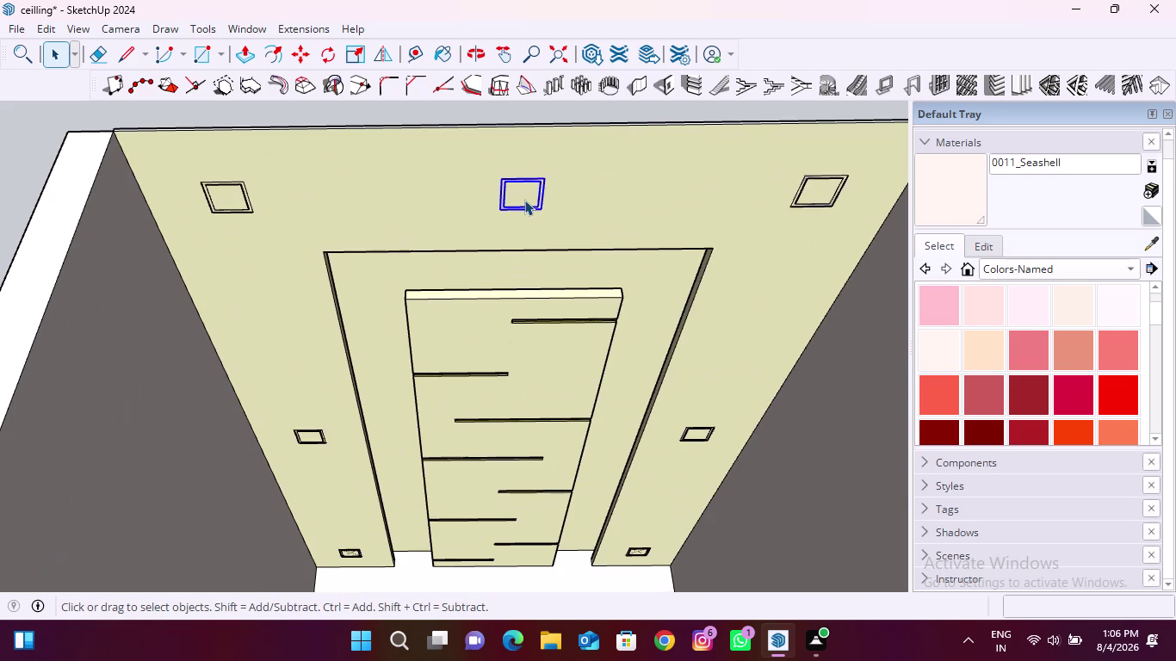
click(524, 200)
double_click(525, 200)
Inspect the middle downlight's geometry, exit editing, and select the top-right downlight.
double_click(525, 199)
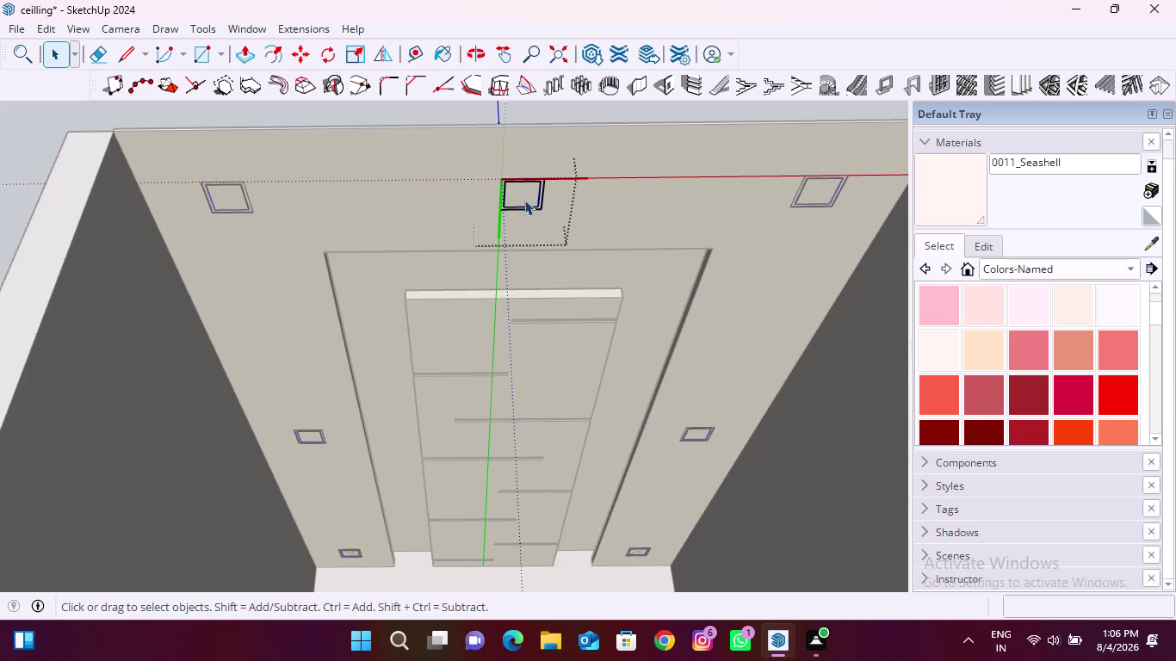
click(524, 199)
double_click(524, 200)
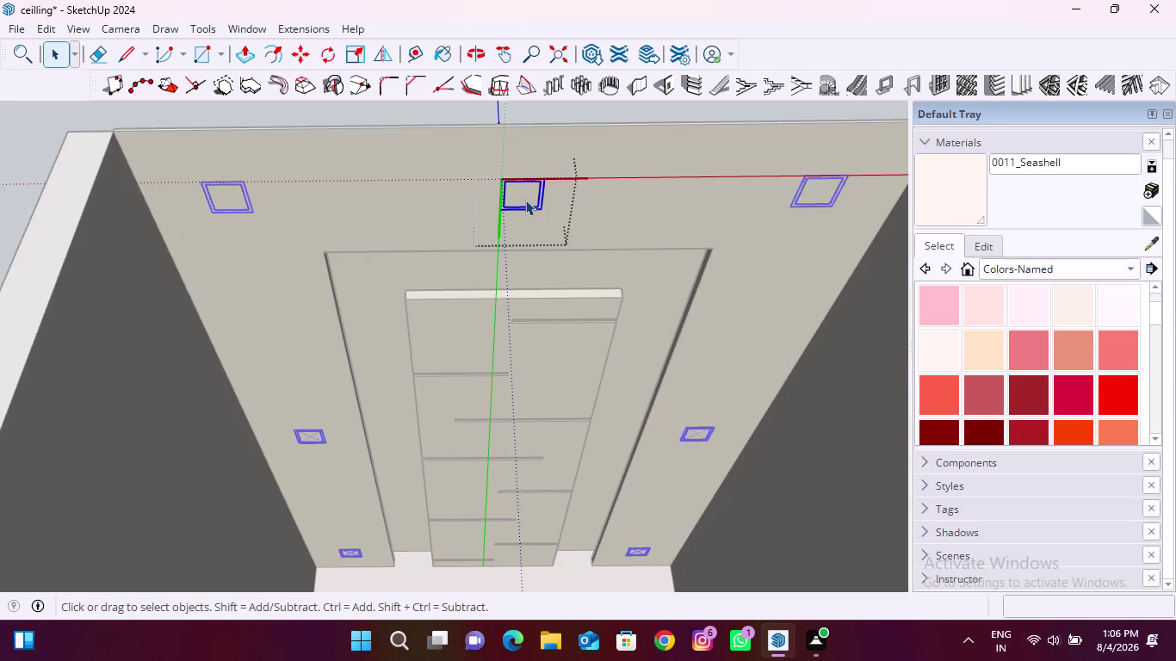
click(575, 116)
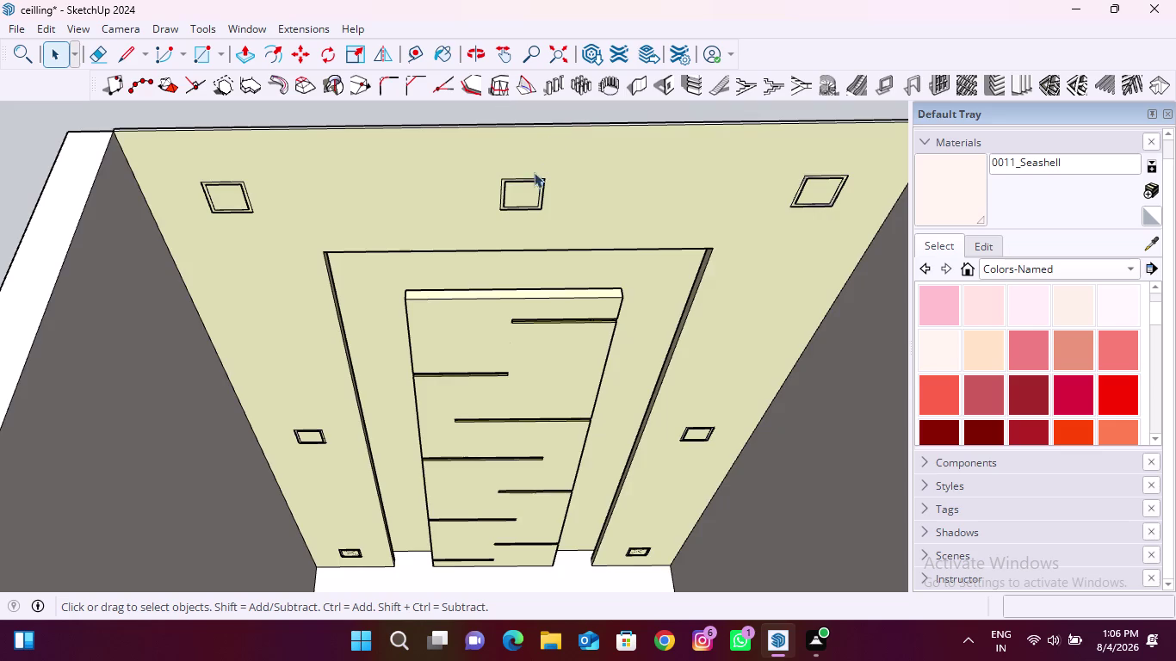
click(819, 186)
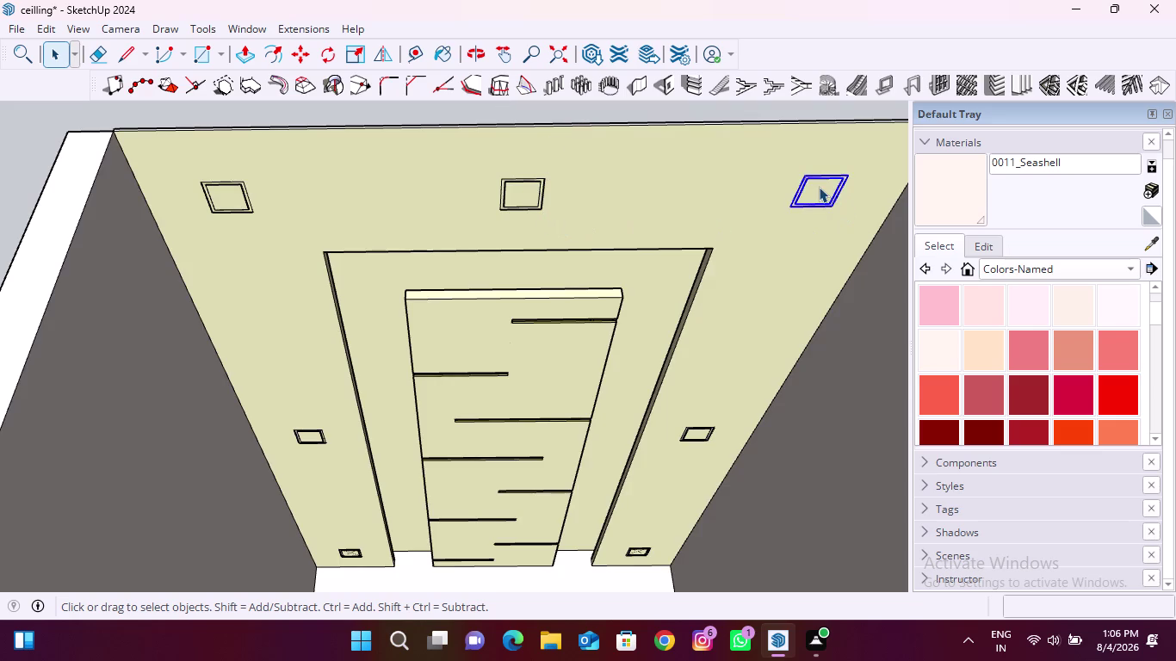
Zoom in, select the connected ceiling geometry, then select the corner downlight alone.
scroll(up, 3)
scroll(up, 3)
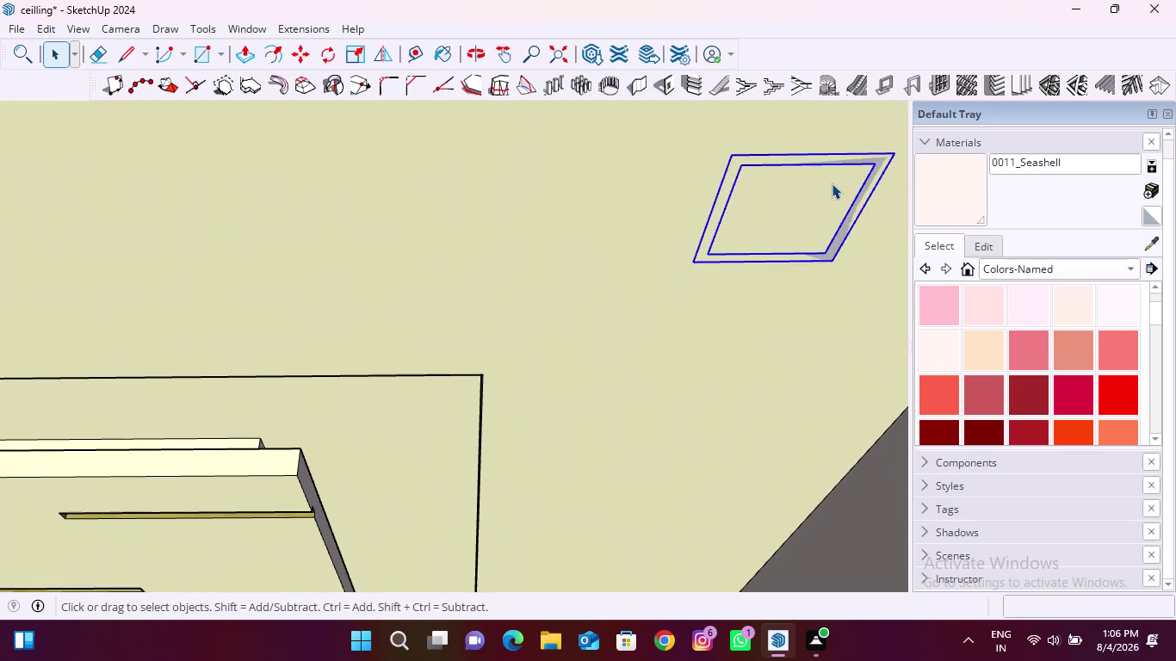
scroll(up, 3)
scroll(down, 3)
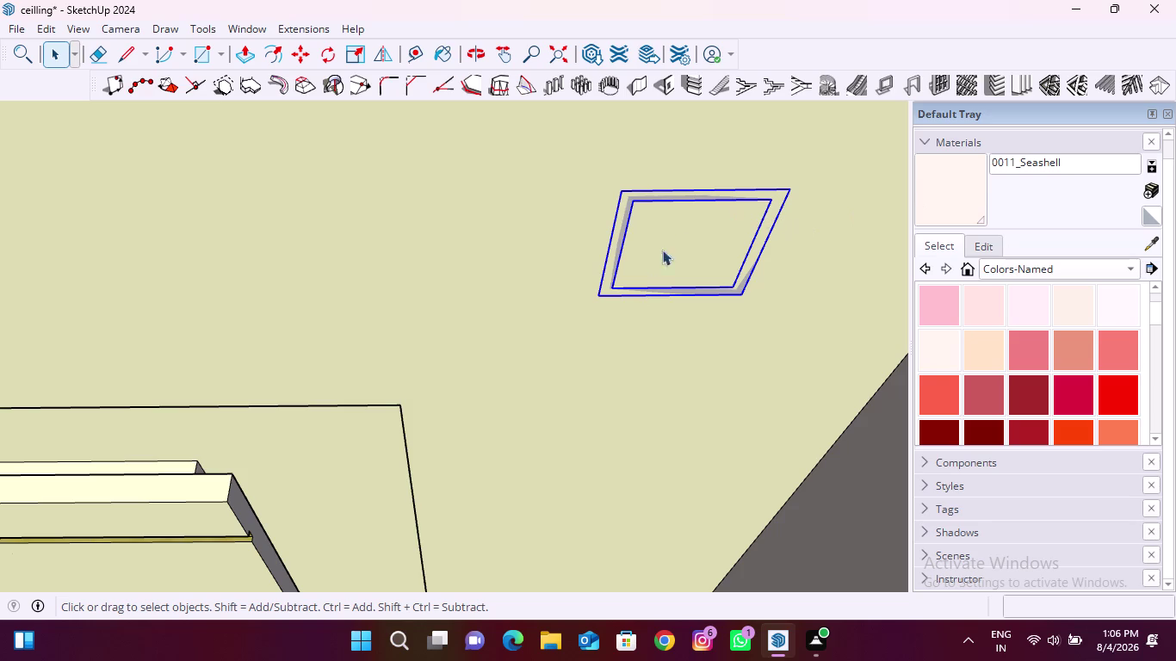
click(627, 337)
click(772, 205)
click(693, 356)
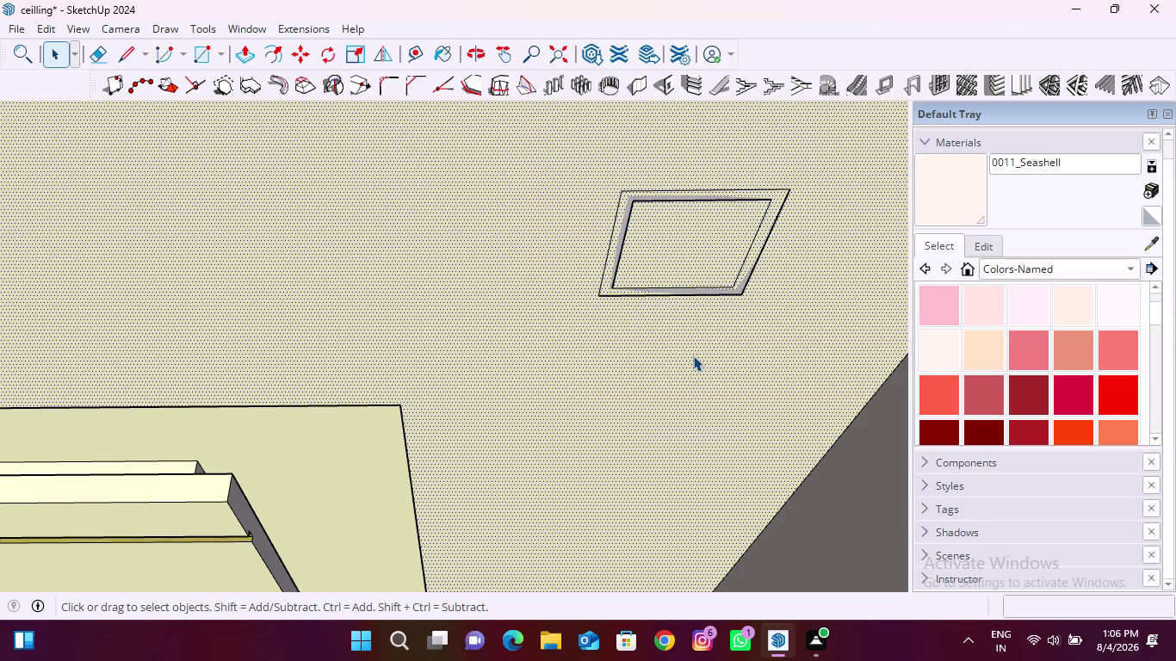
scroll(down, 3)
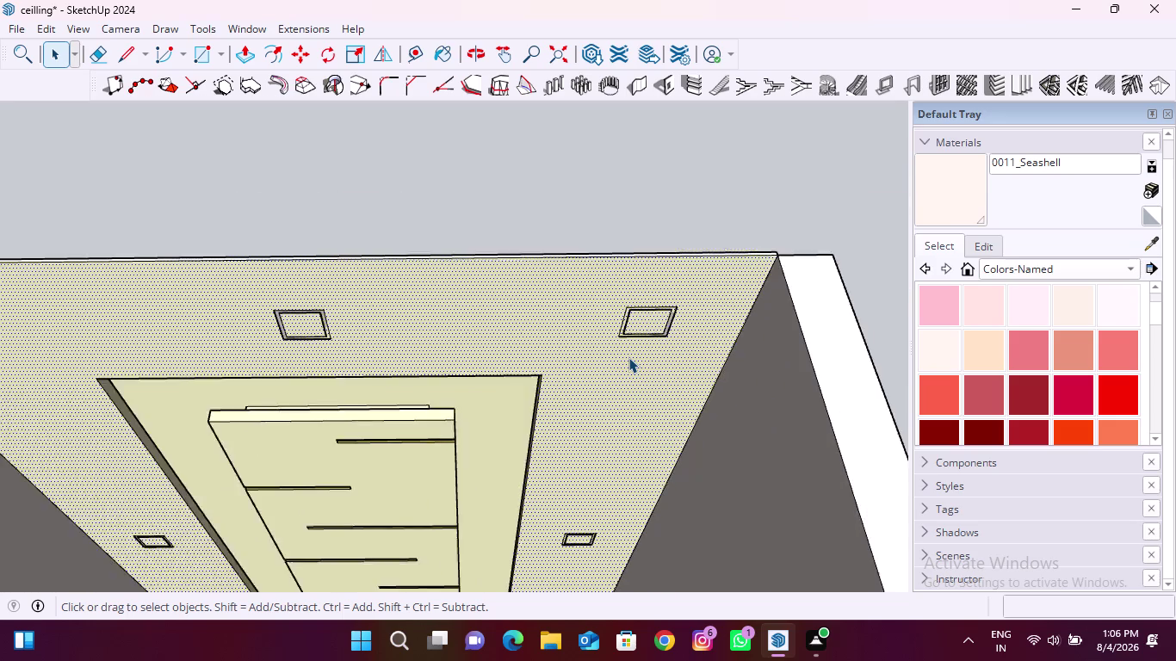
scroll(down, 3)
scroll(up, 3)
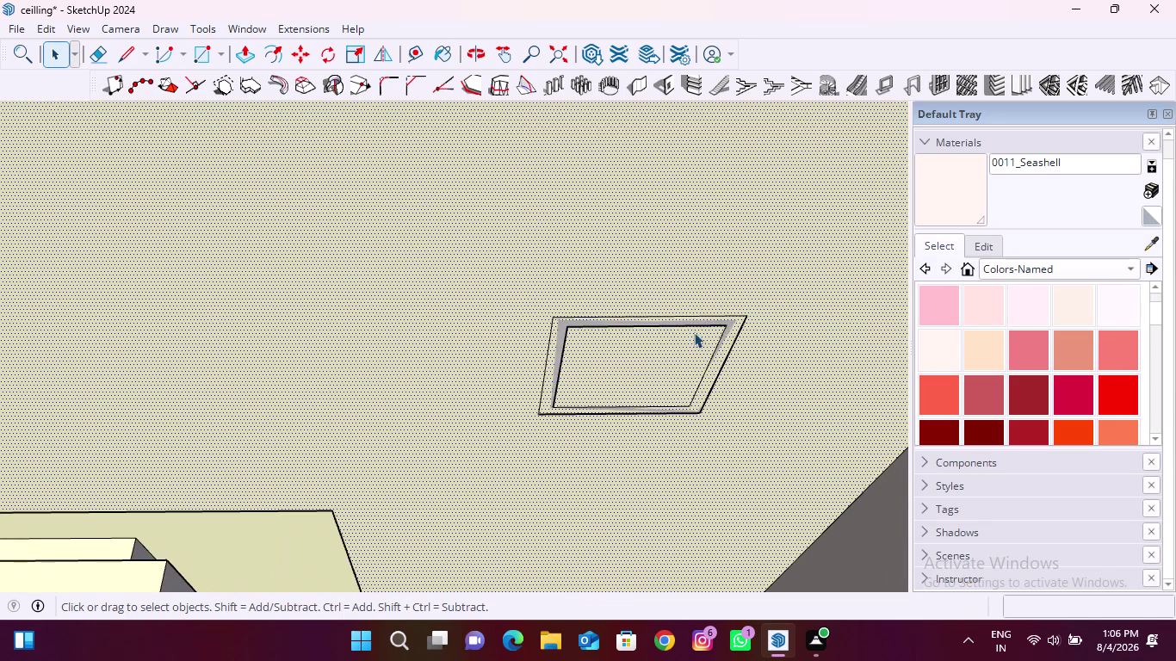
click(726, 326)
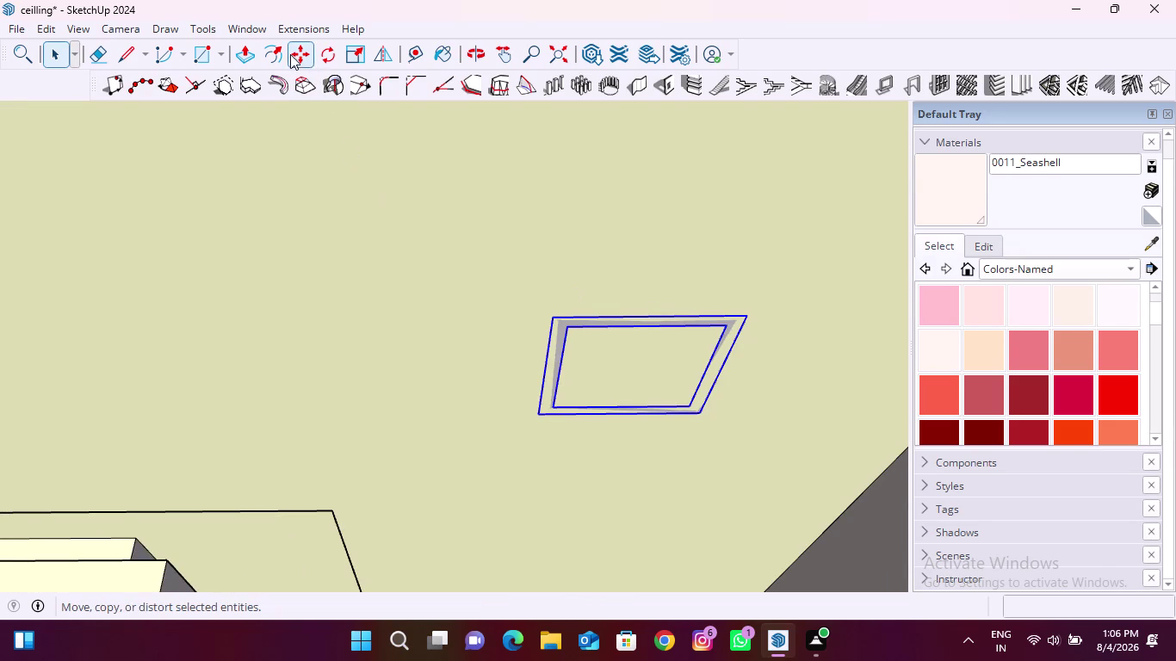
Move the top-right downlight vertically and place it near ceiling level.
click(295, 51)
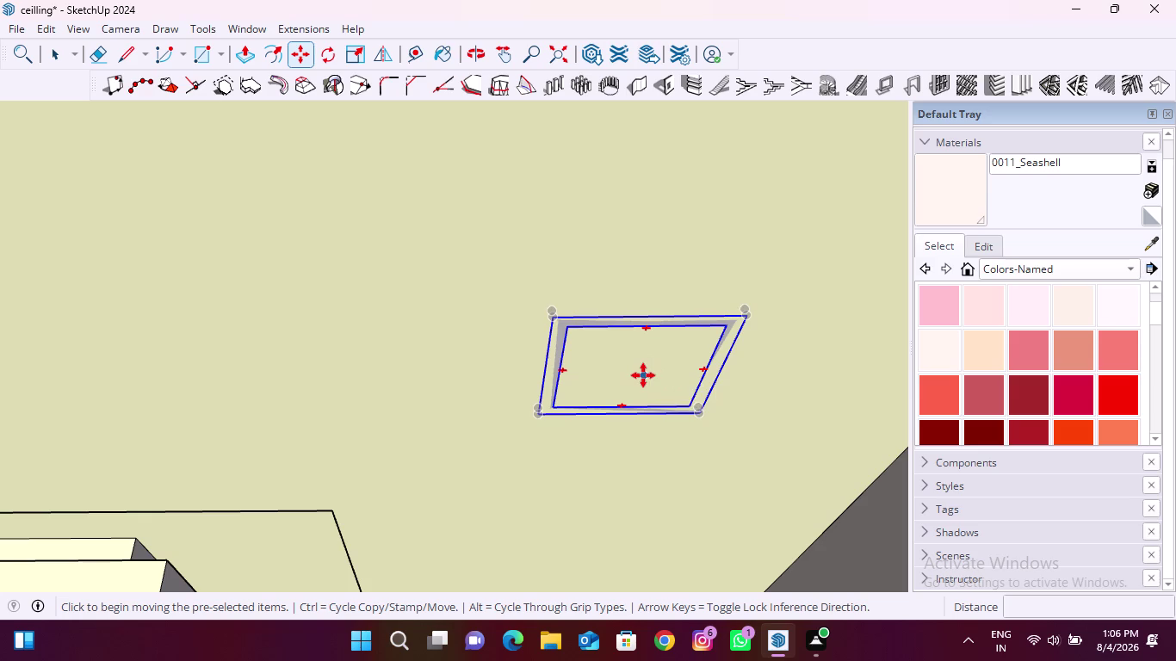
click(703, 379)
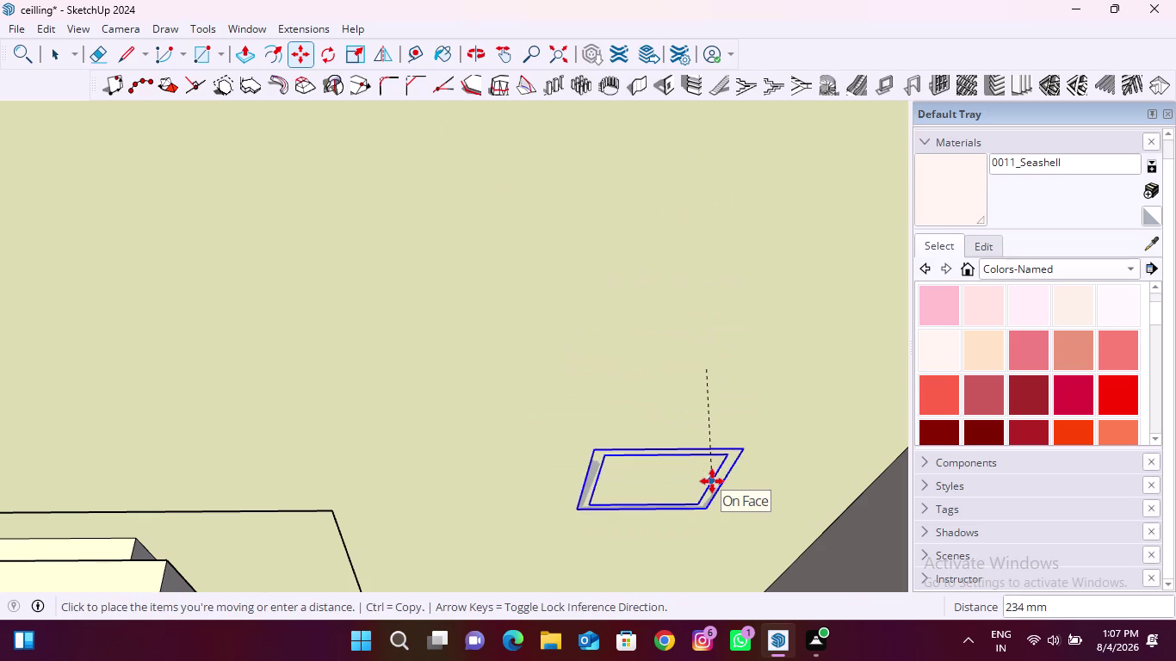
key(Up)
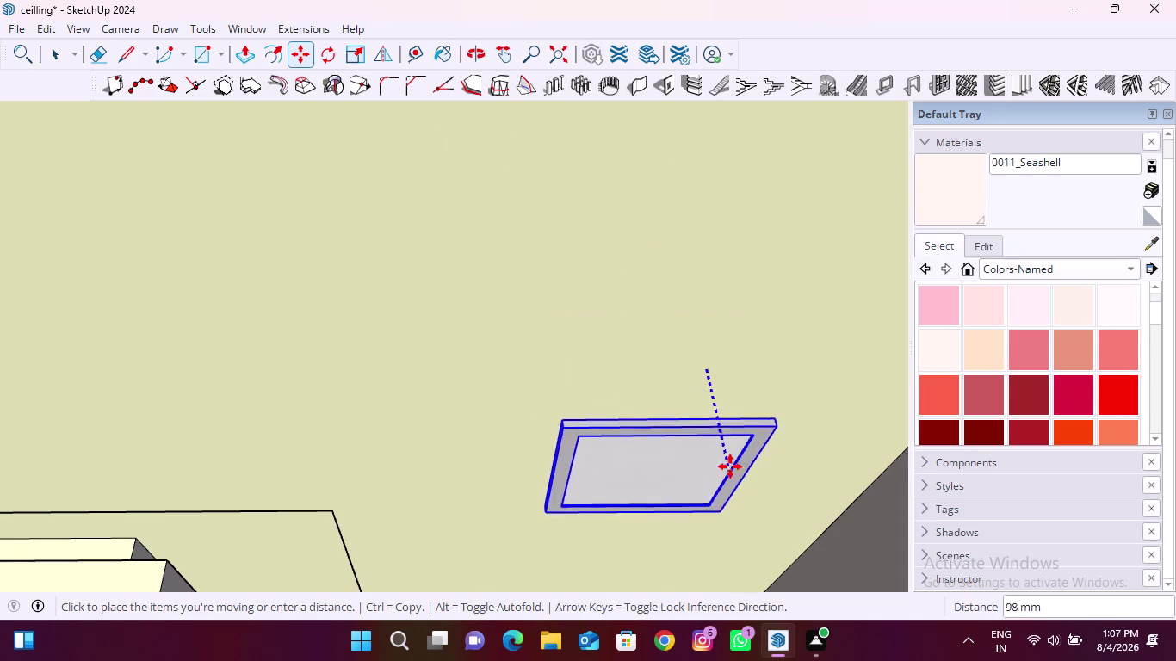
scroll(down, 3)
scroll(down, 3)
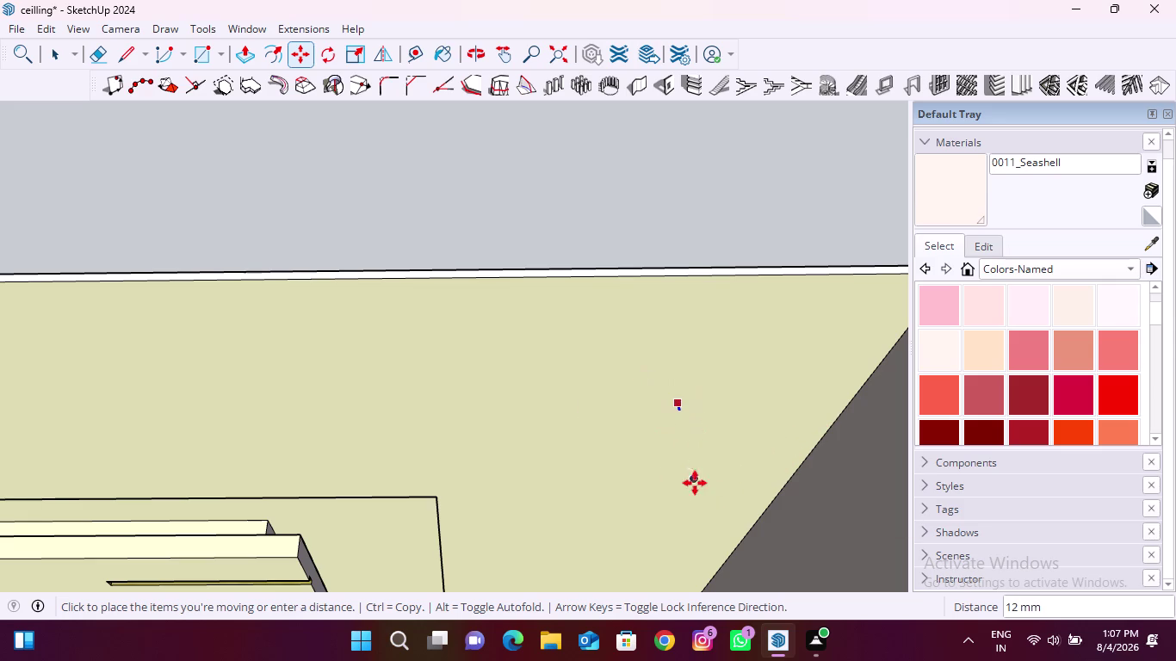
scroll(down, 3)
middle_drag(669, 495, 614, 345)
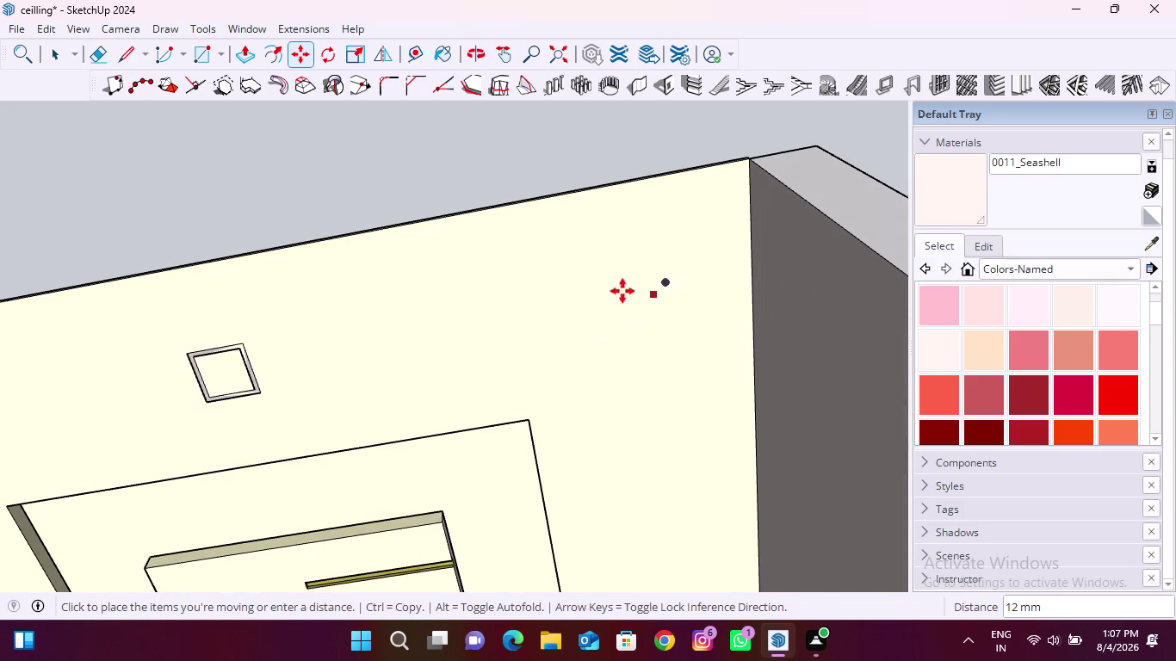
middle_drag(618, 291, 611, 654)
scroll(up, 3)
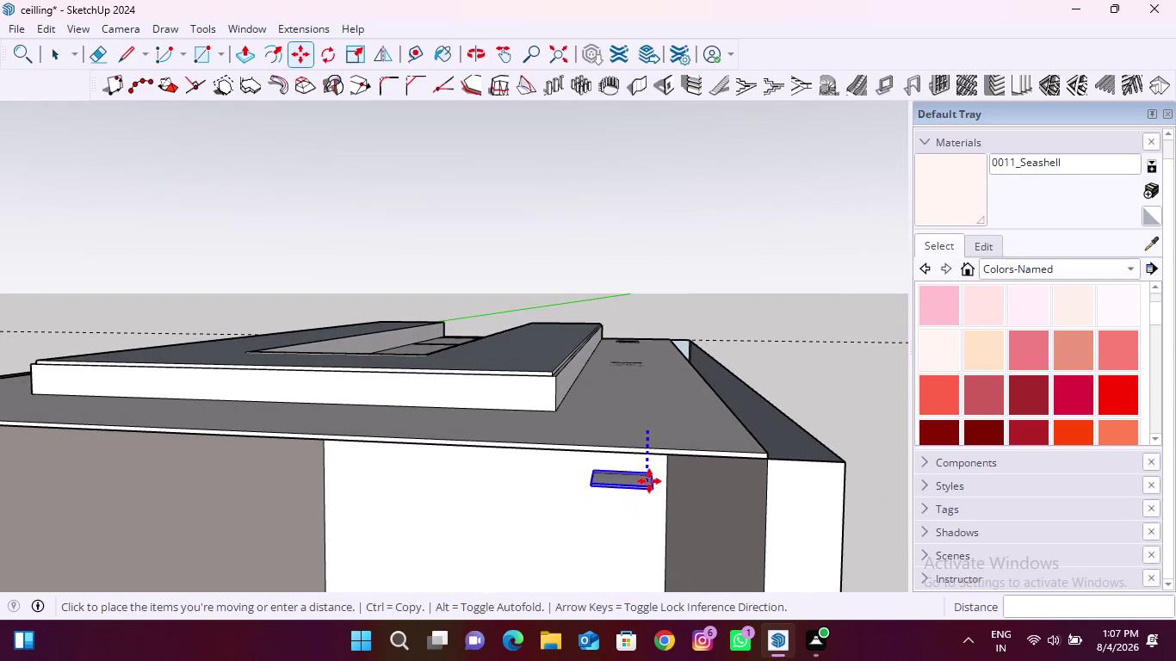
scroll(up, 3)
middle_drag(649, 424, 655, 384)
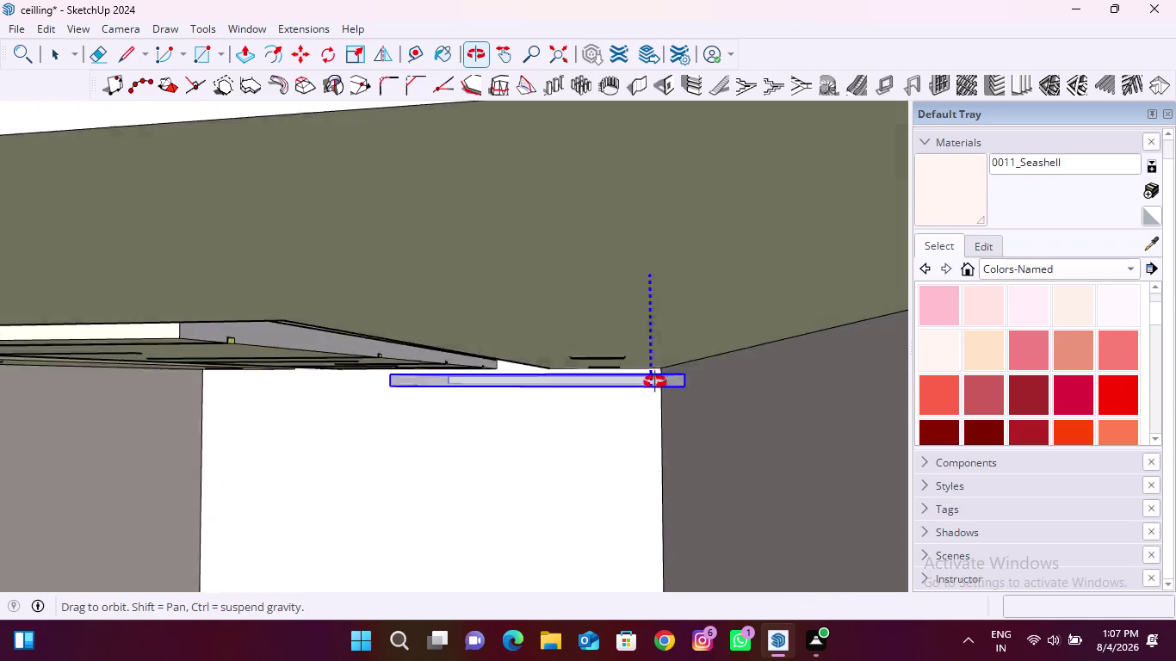
middle_drag(655, 385, 655, 379)
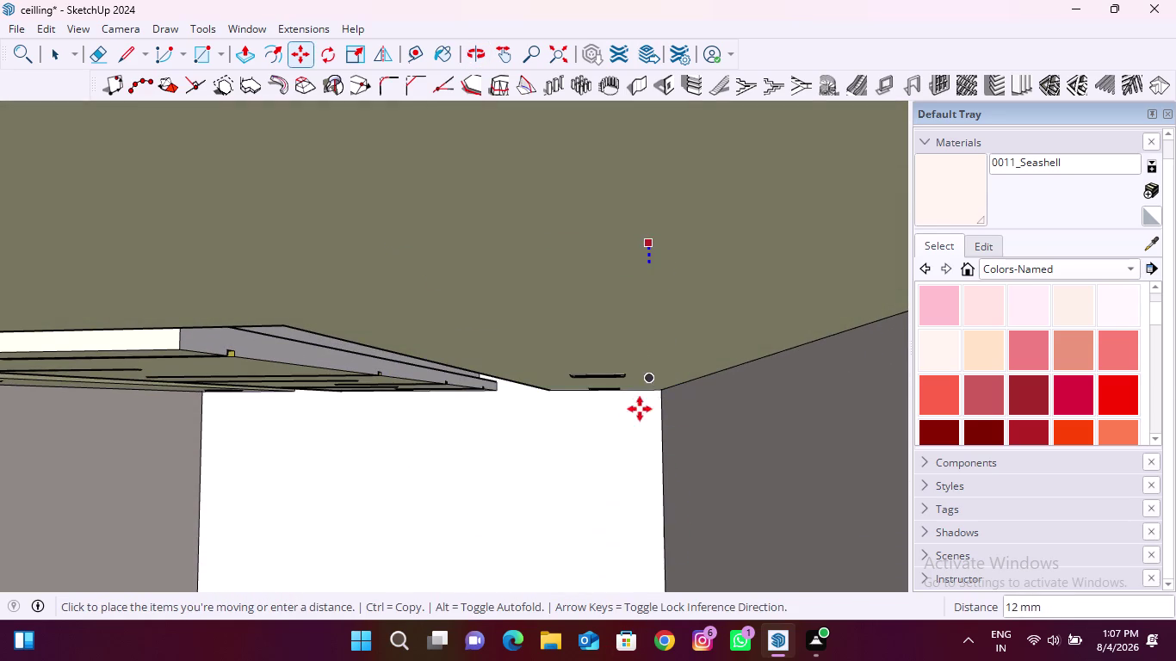
middle_drag(636, 419, 622, 415)
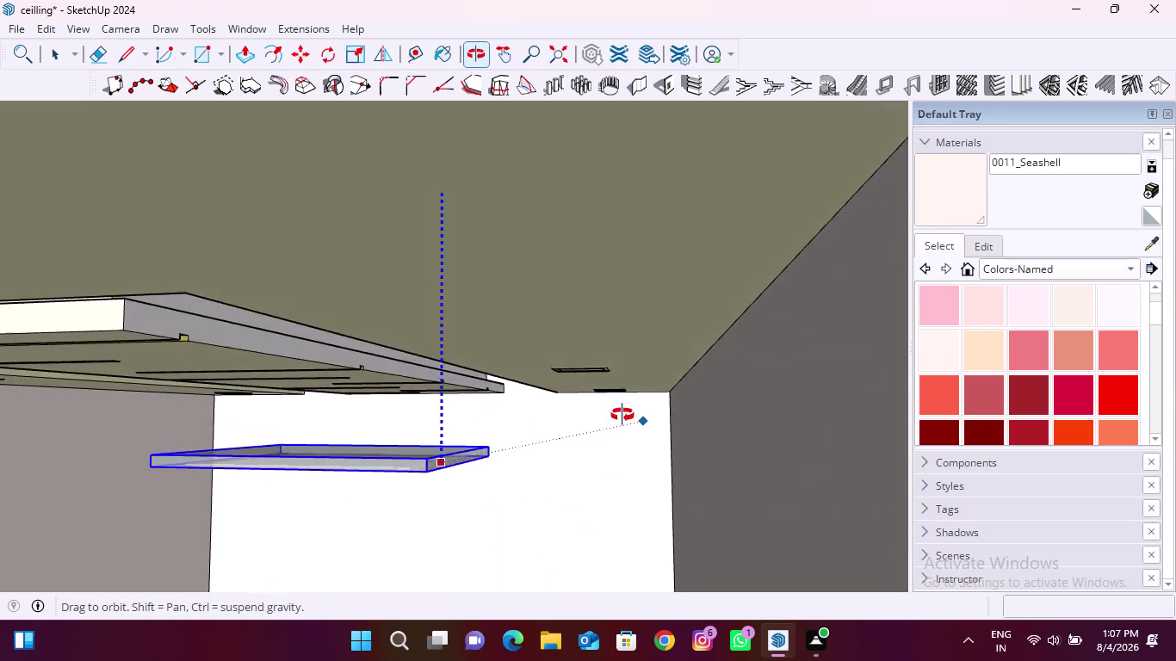
middle_drag(622, 415, 621, 423)
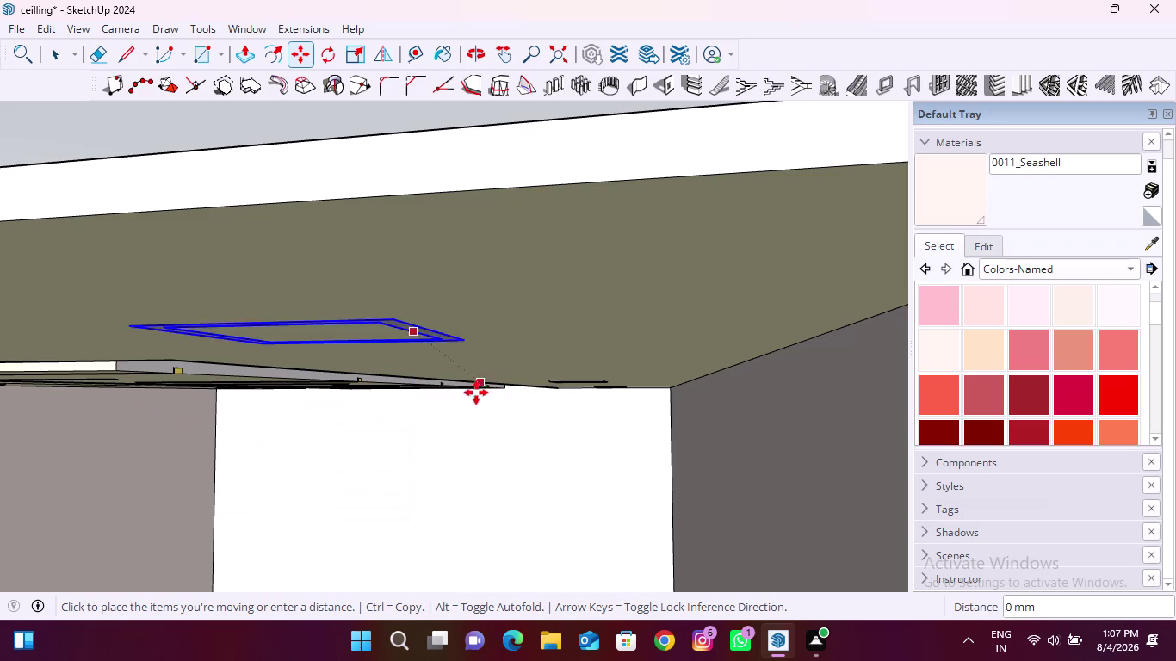
click(472, 394)
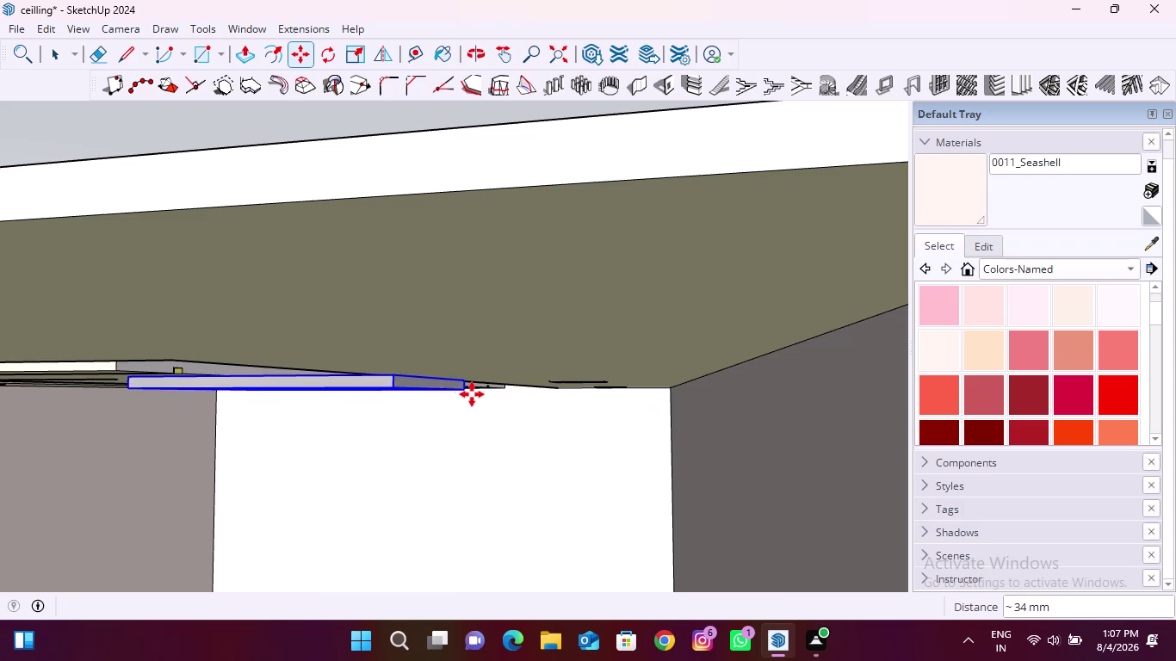
Check the height and lift the downlight up flush into the ceiling panel.
middle_drag(392, 409, 423, 407)
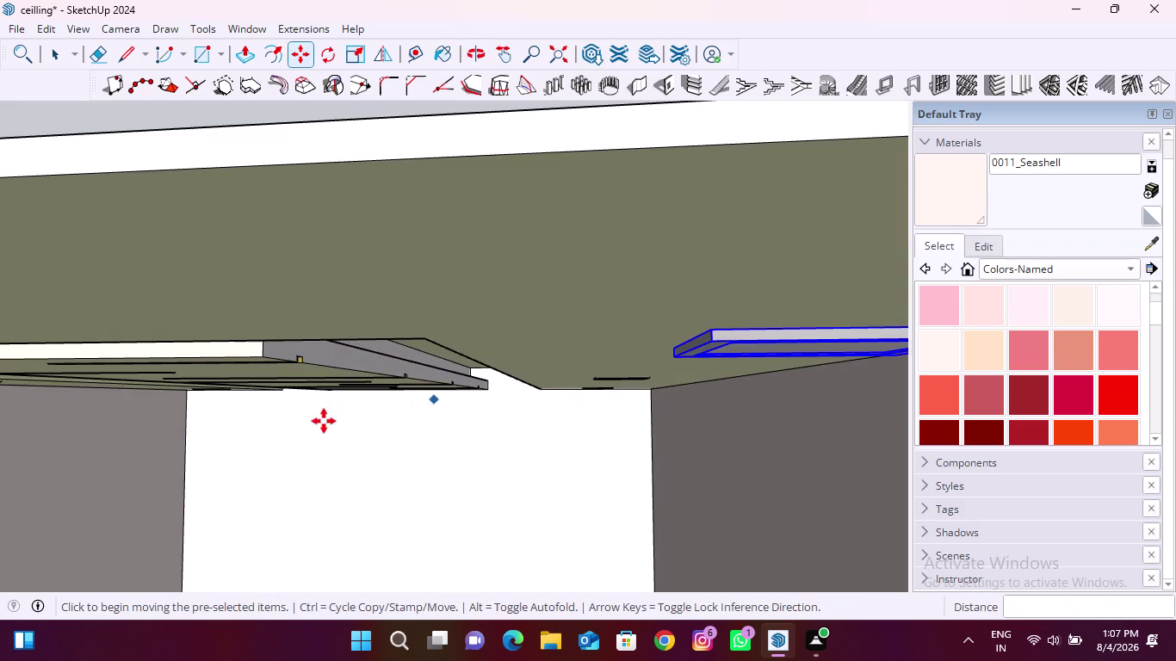
scroll(down, 3)
scroll(up, 3)
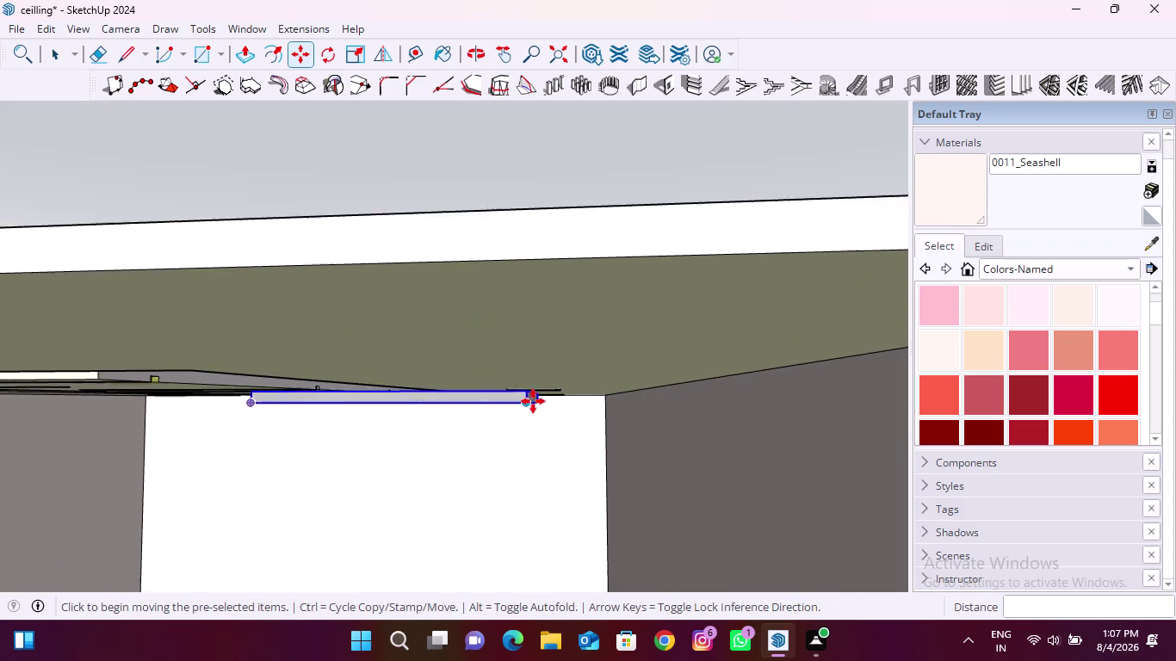
scroll(up, 3)
click(526, 388)
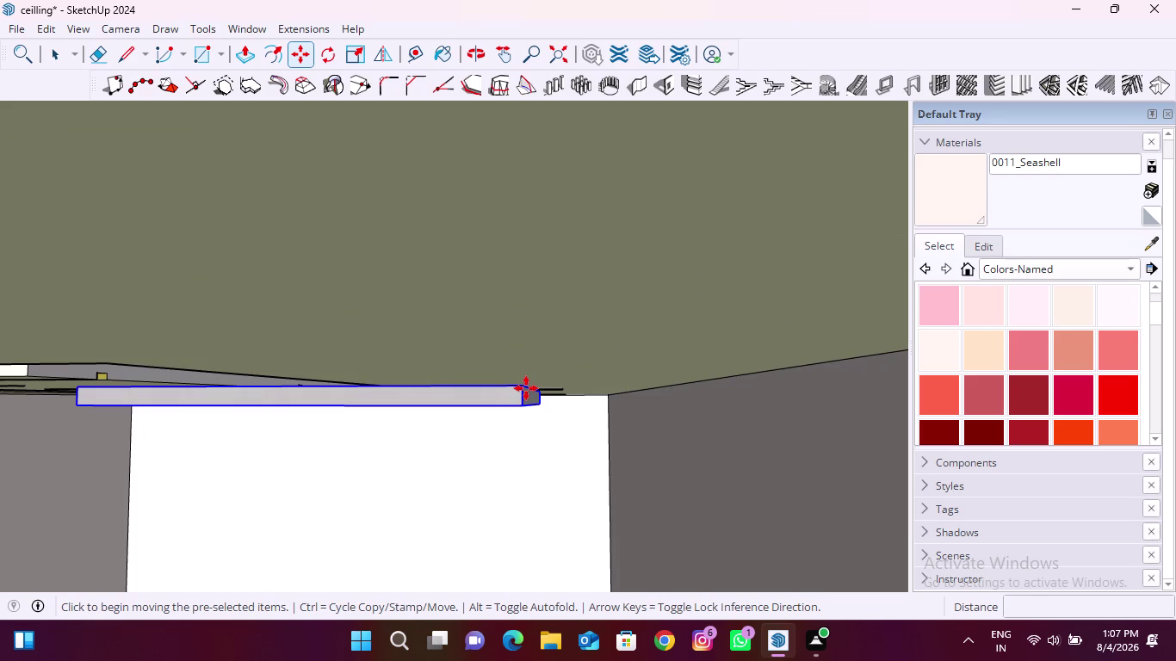
key(Up)
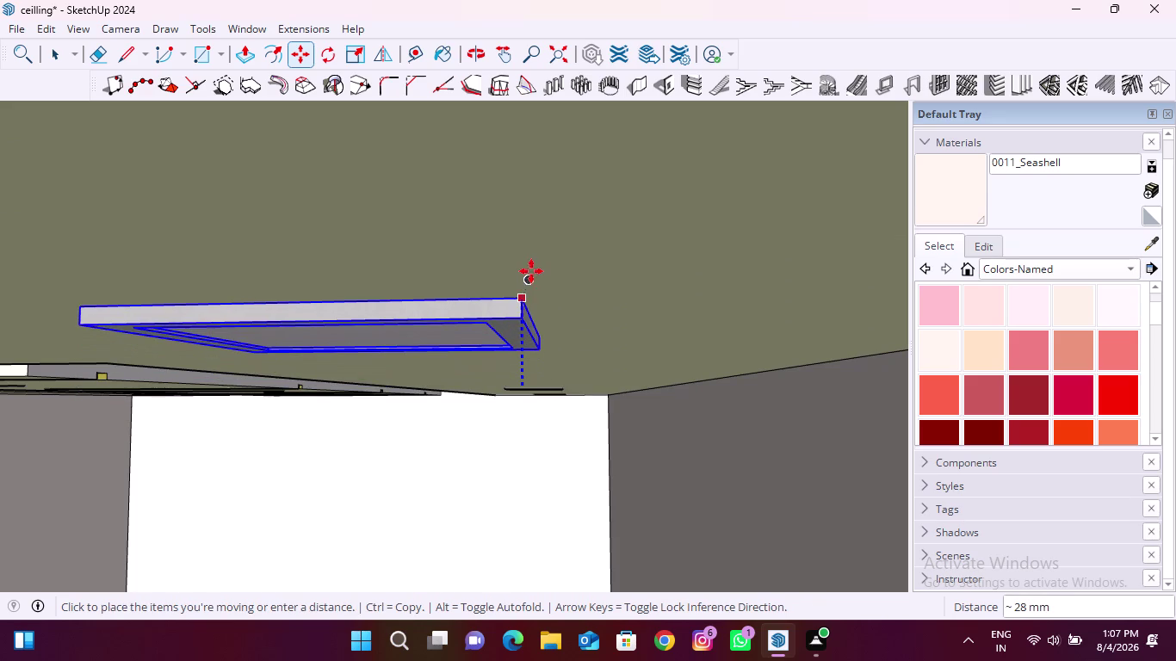
click(531, 271)
scroll(down, 3)
middle_drag(466, 507, 520, 400)
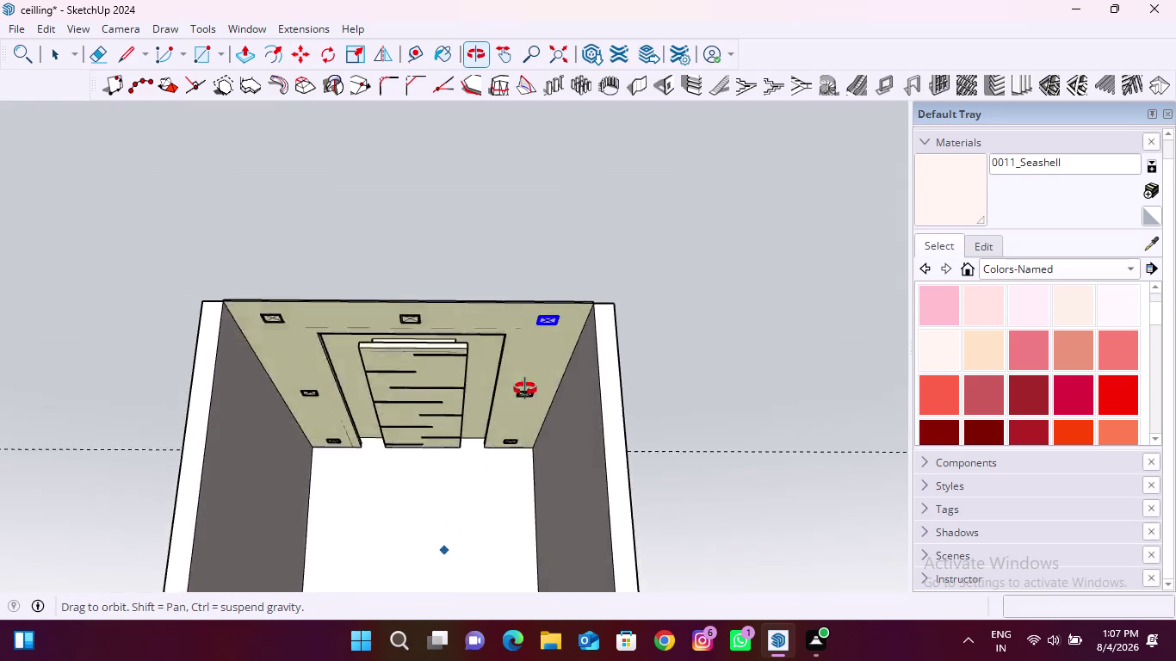
middle_drag(520, 400, 541, 363)
scroll(up, 3)
Select the moved downlight panel.
key(space)
click(778, 324)
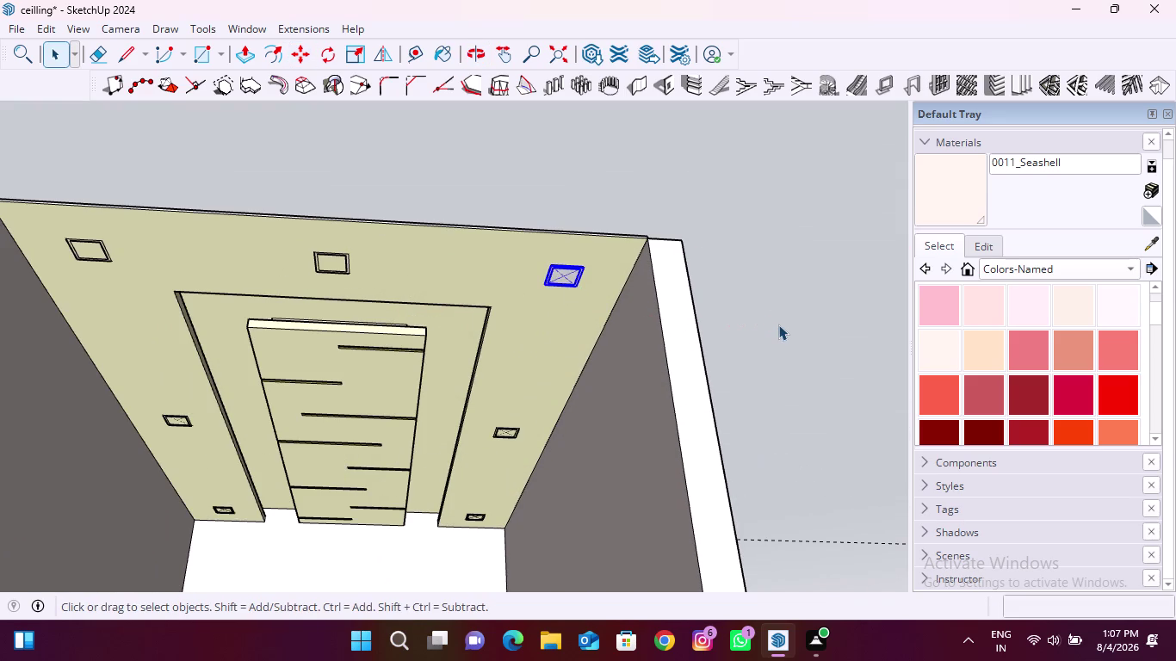
scroll(up, 3)
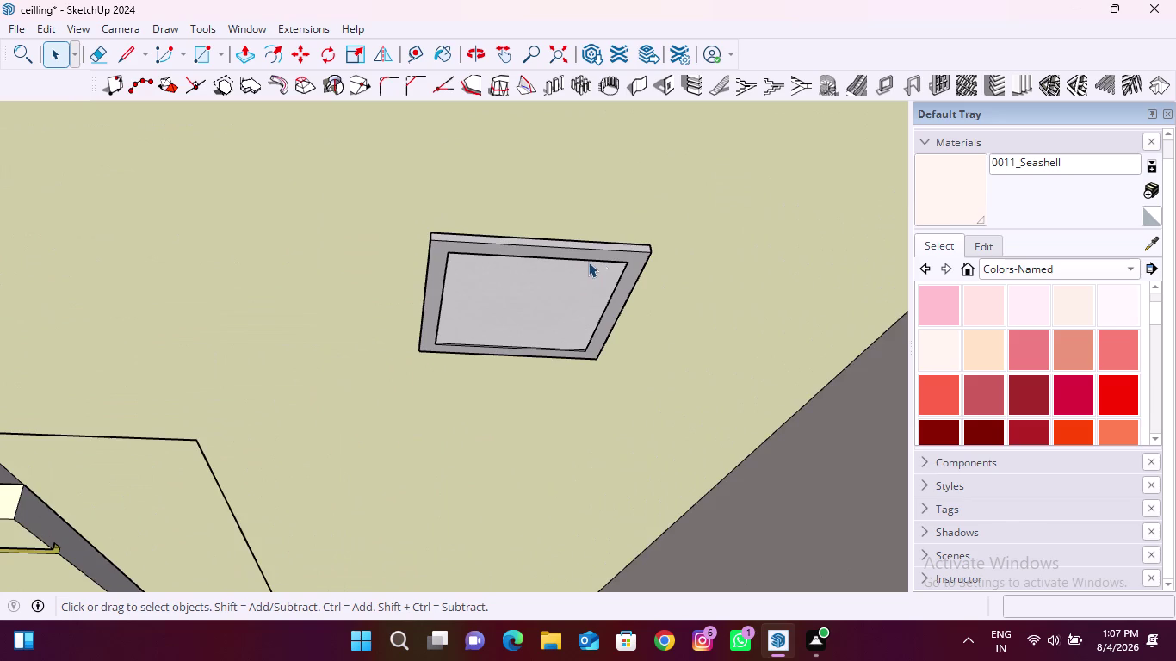
click(636, 253)
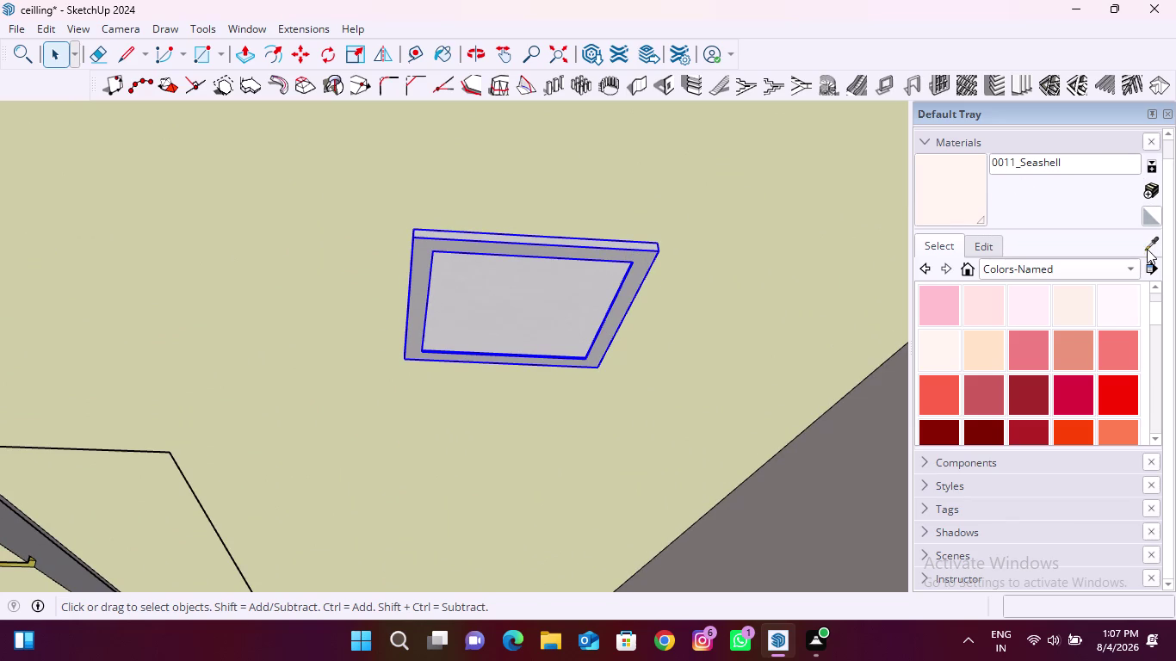
Switch the Materials collection to Colors and pick white Color M00.
click(1131, 270)
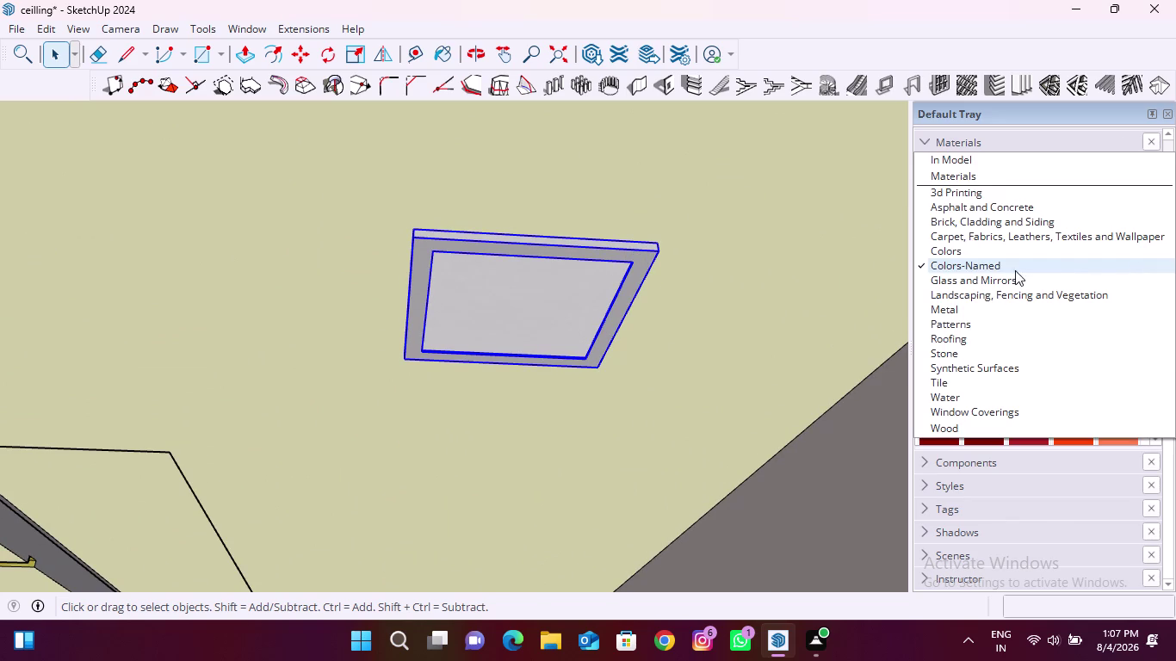
click(950, 250)
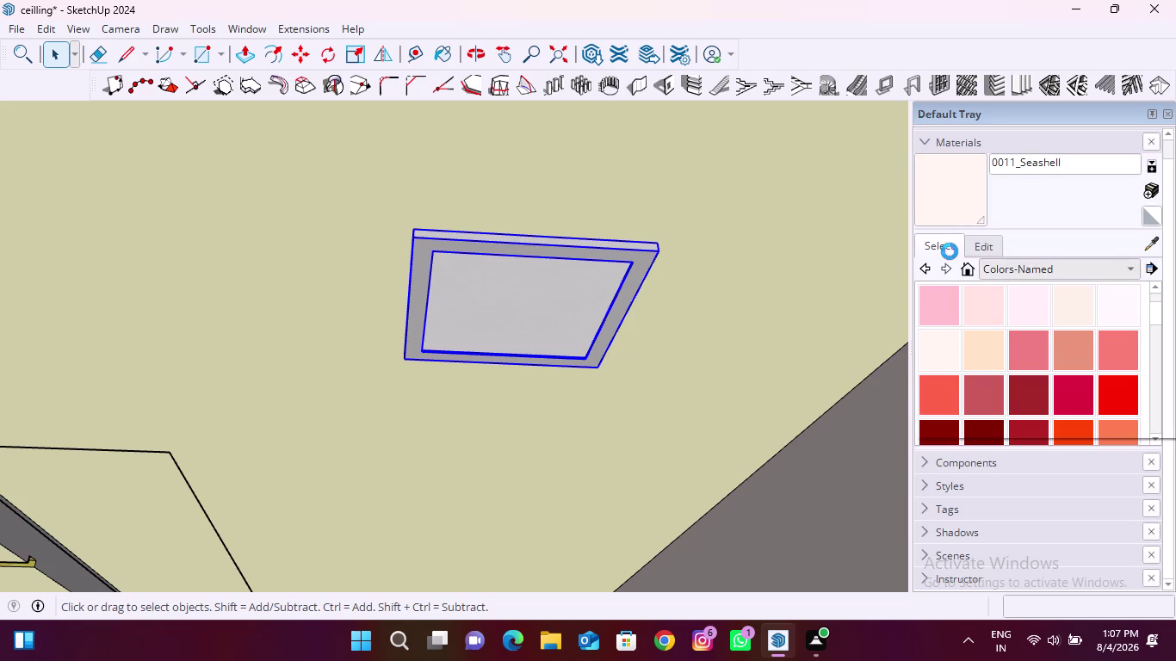
scroll(up, 3)
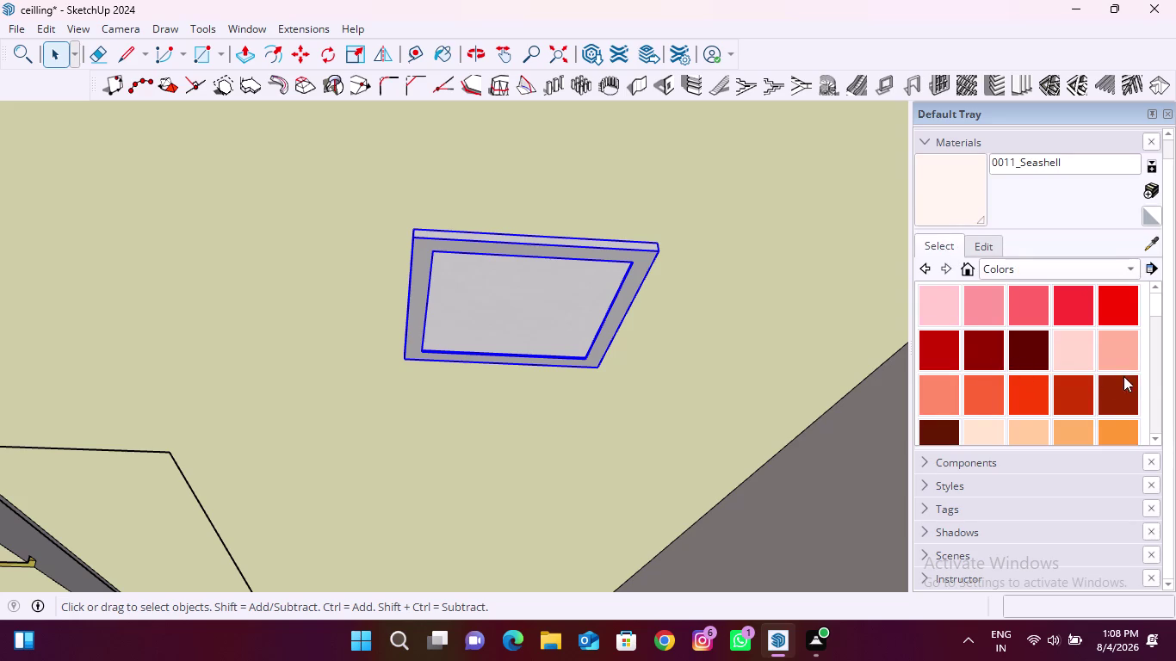
drag(1156, 371, 1156, 314)
scroll(up, 3)
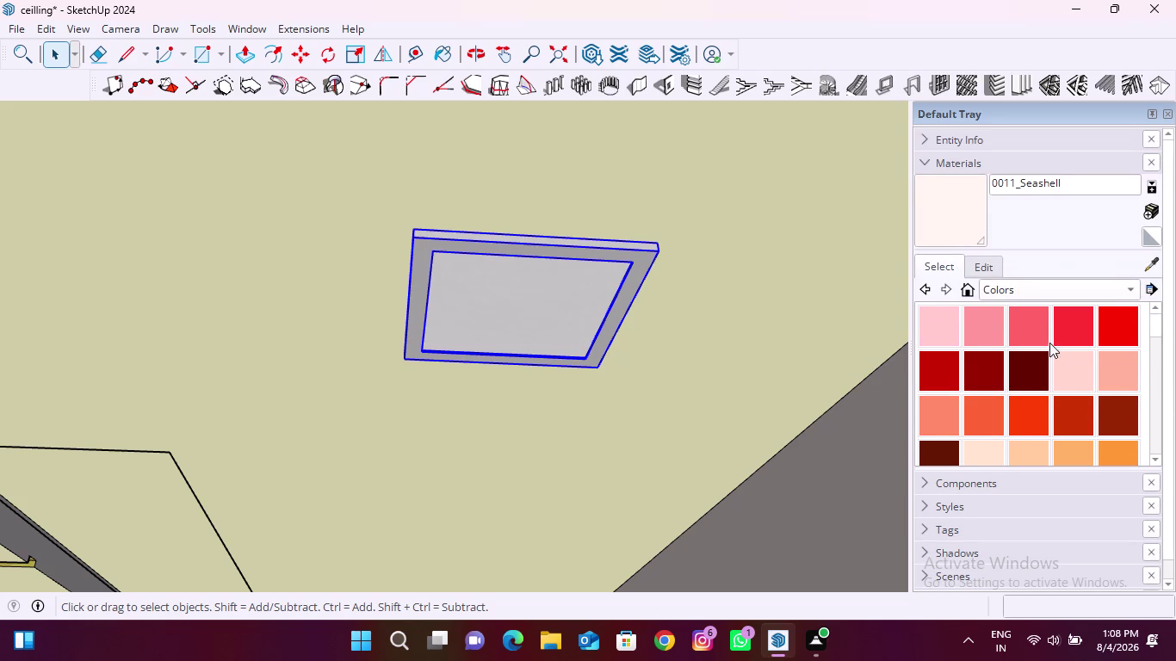
scroll(down, 3)
scroll(down, 3)
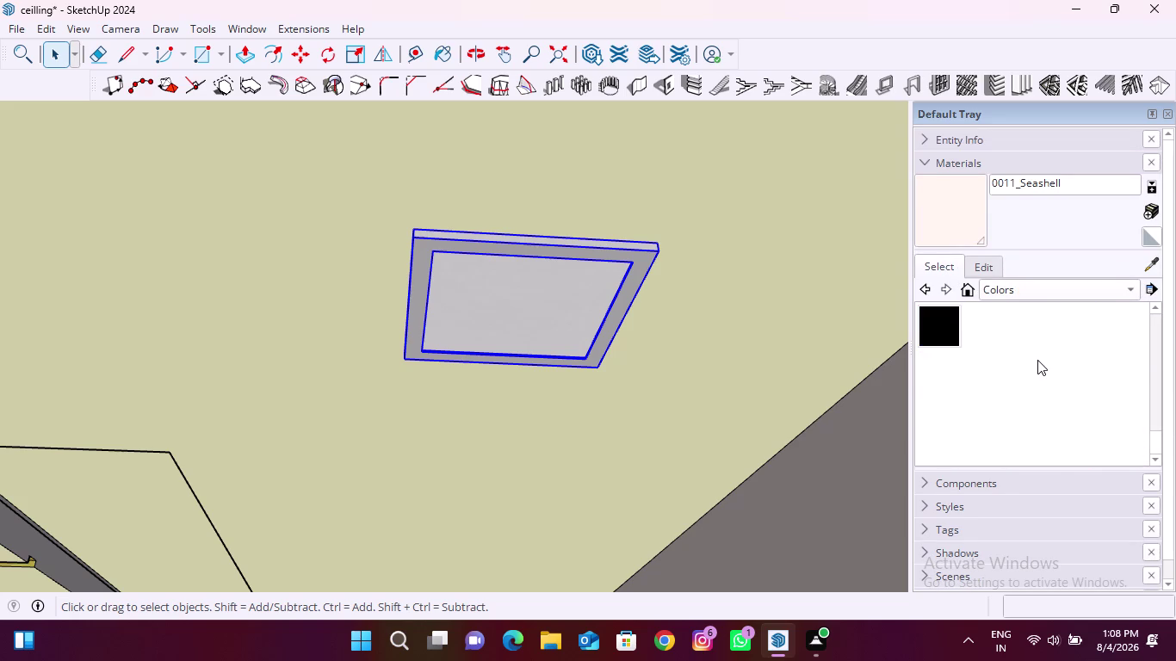
scroll(up, 3)
scroll(up, 3)
scroll(up, 3)
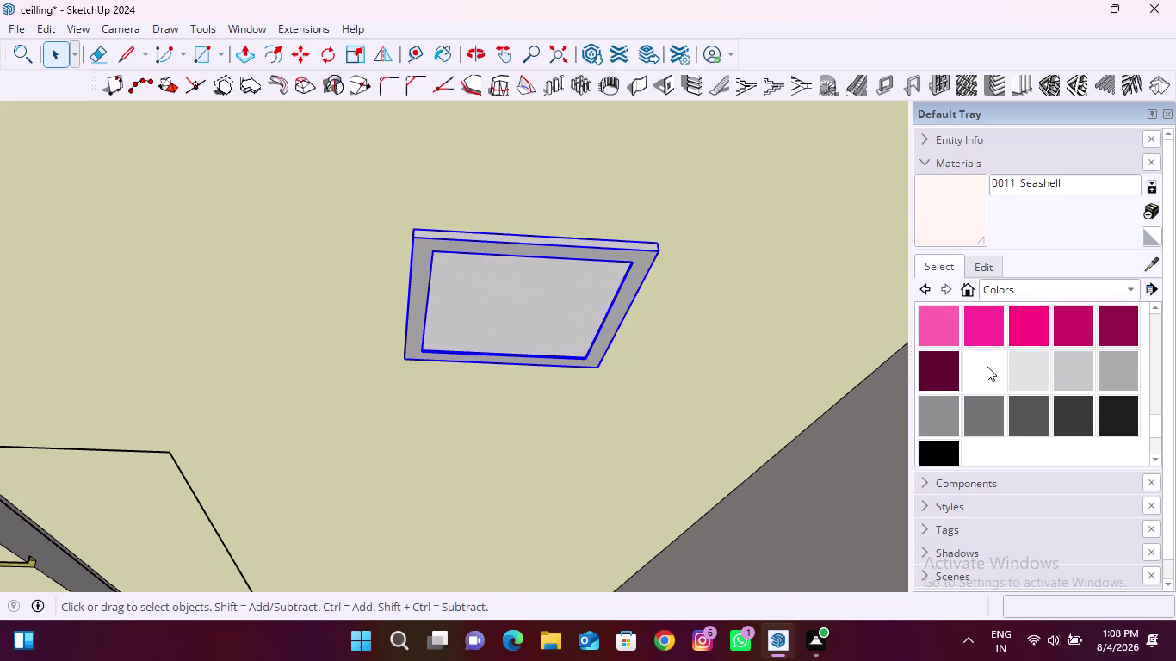
click(987, 366)
Paint the downlight's frame and face white, then deselect it.
click(634, 266)
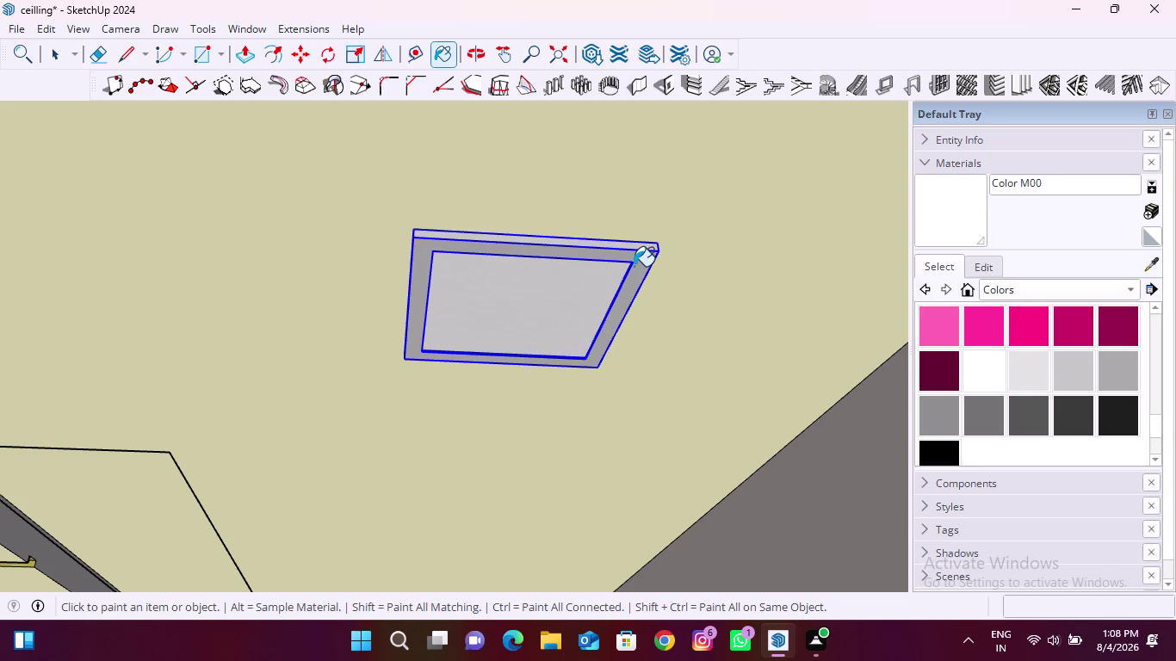
click(634, 267)
click(572, 289)
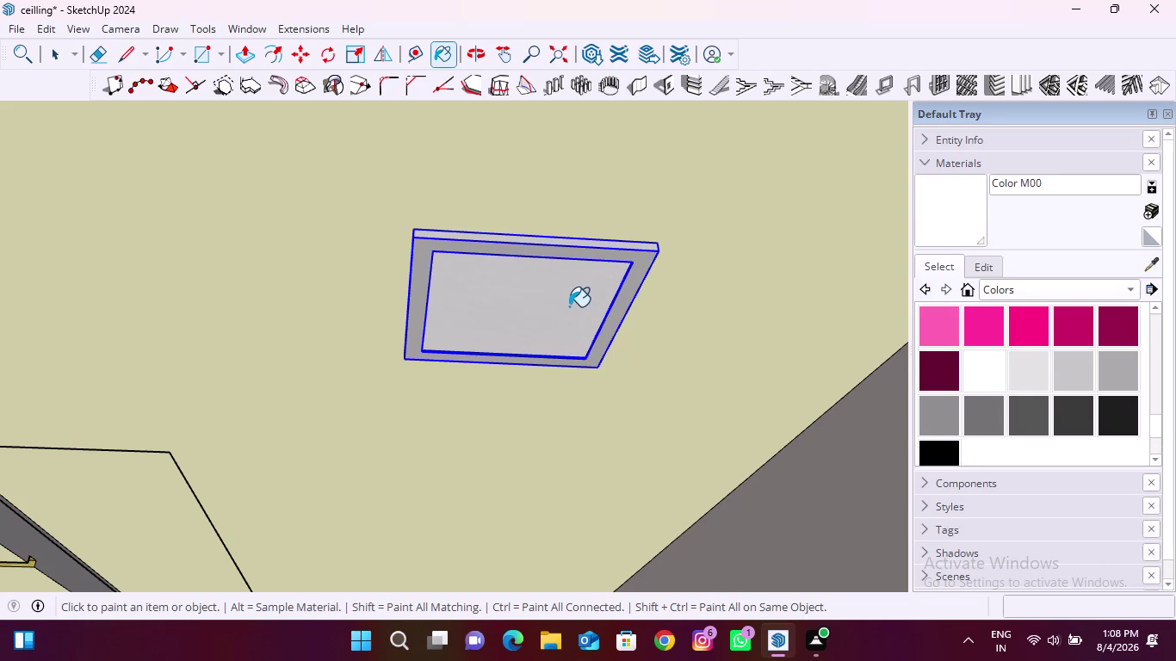
key(space)
click(580, 406)
scroll(down, 3)
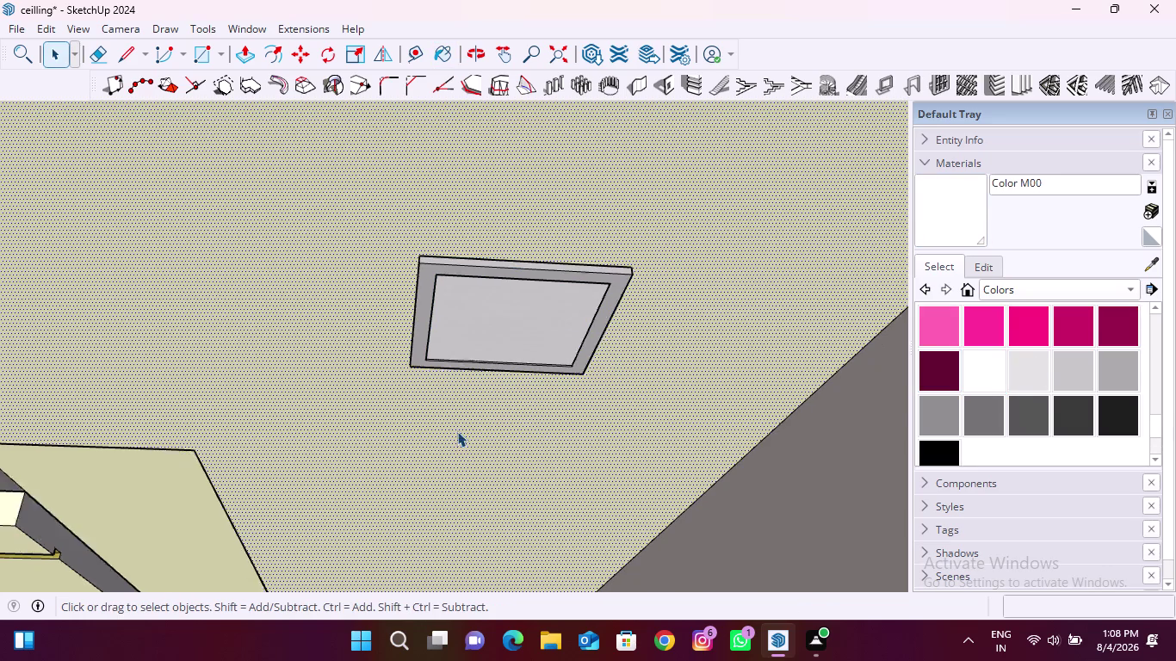
scroll(down, 3)
click(769, 386)
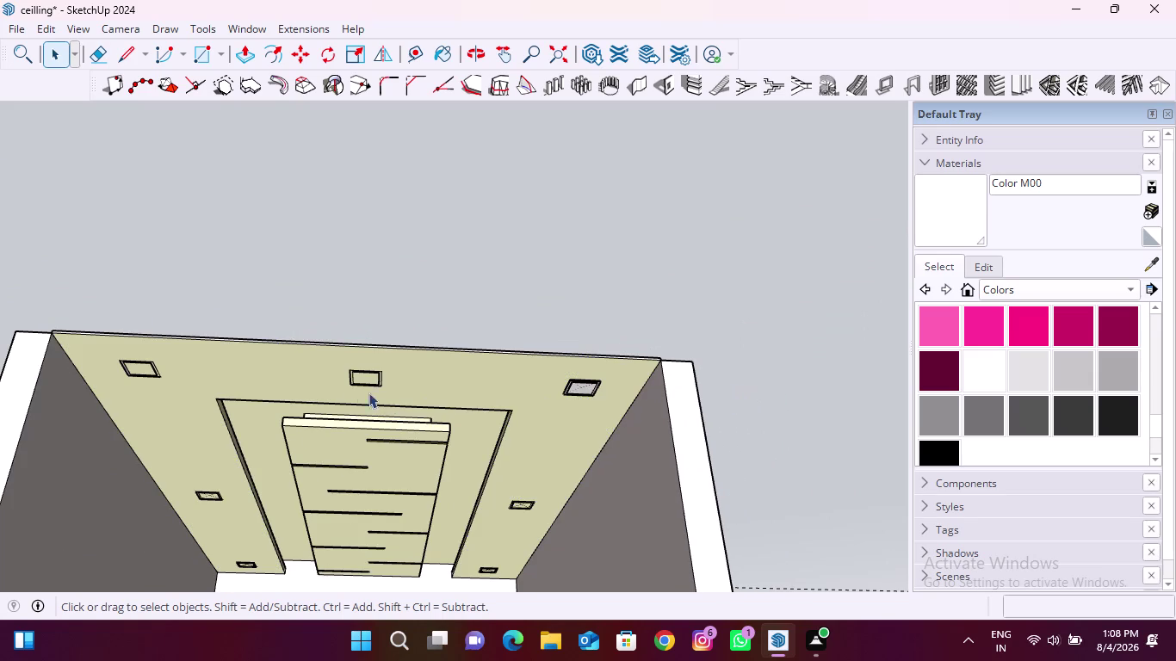
Select the downlight near the wall and pick it up with Move, checking it against the ceiling.
scroll(up, 3)
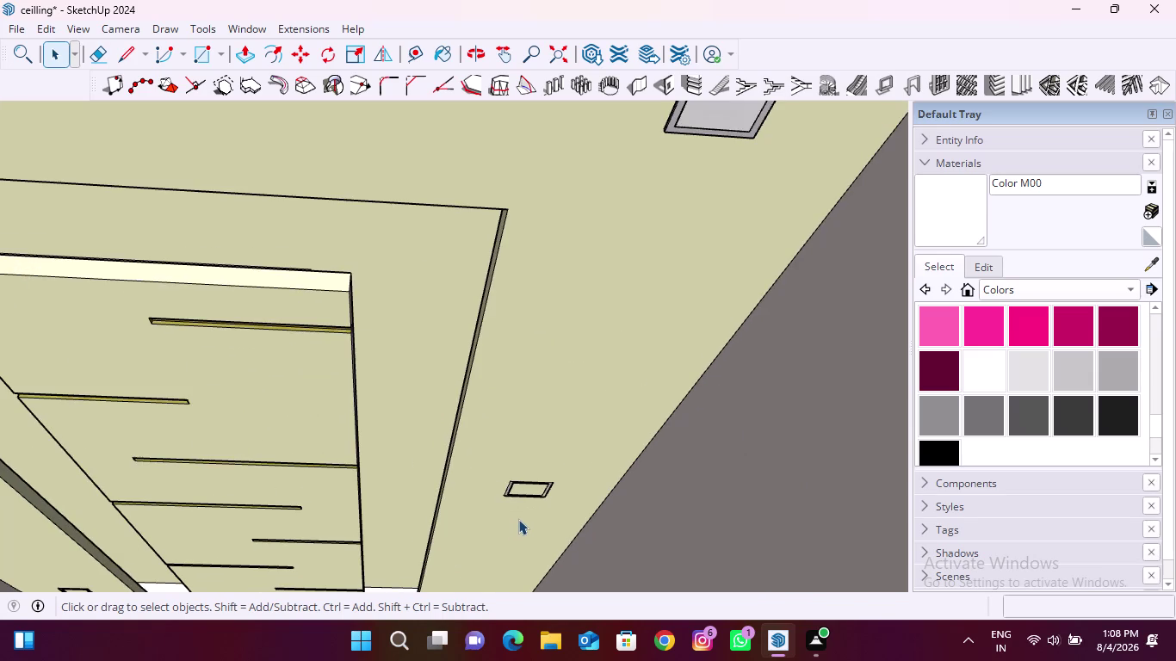
scroll(up, 3)
click(558, 462)
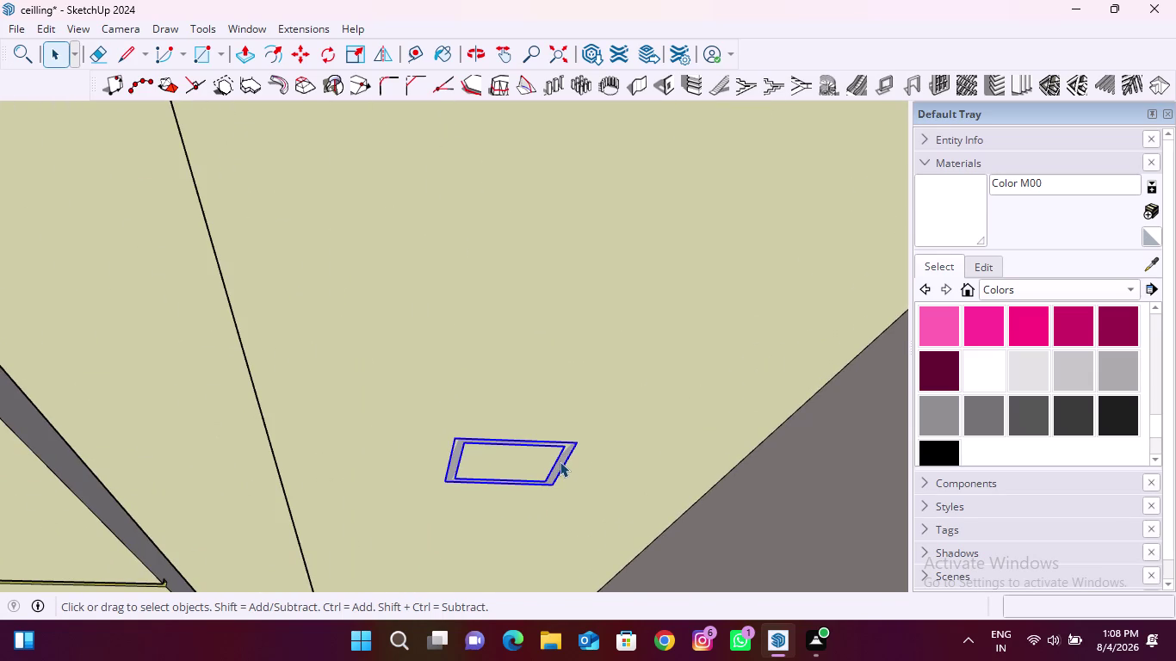
key(m)
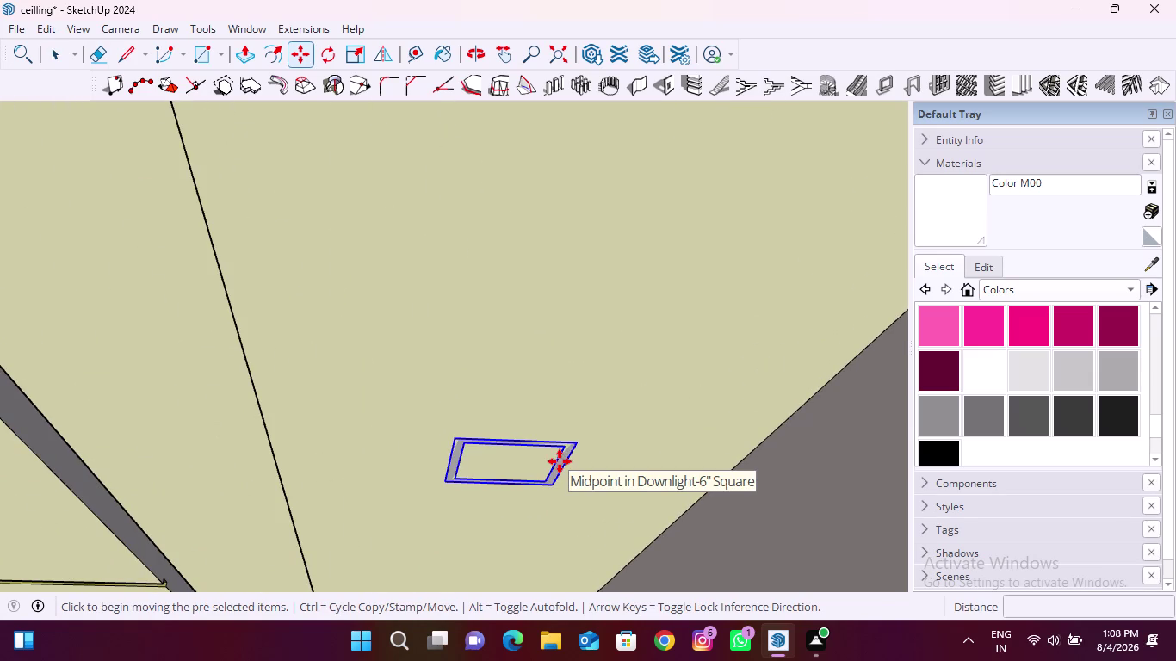
key(Up)
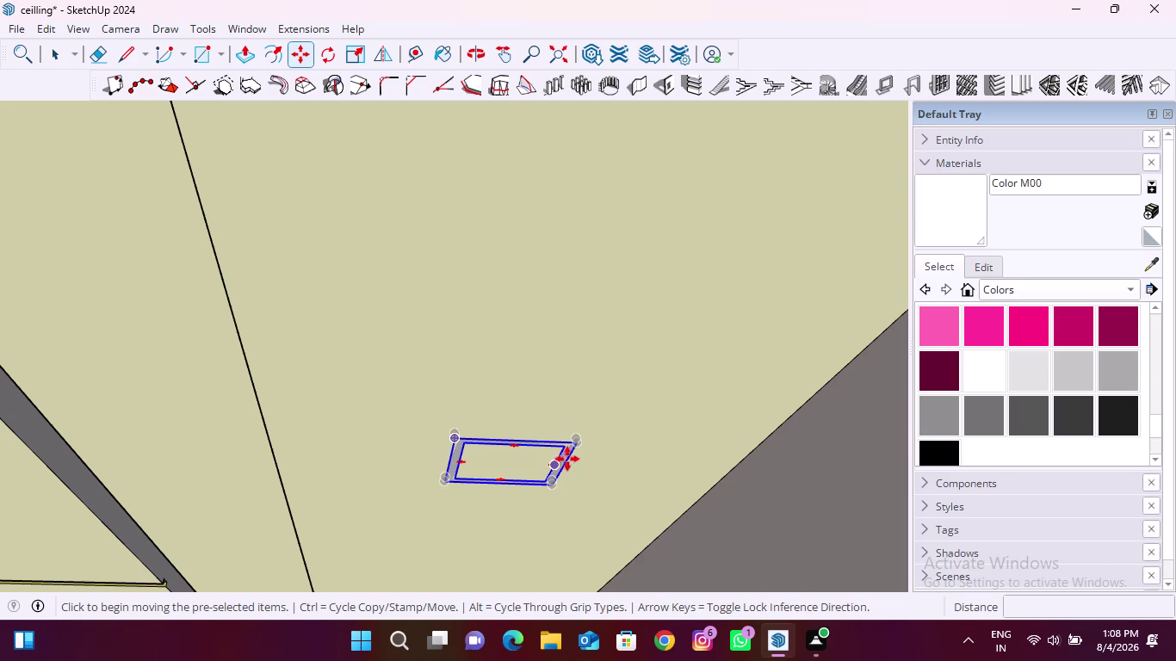
scroll(up, 3)
middle_drag(584, 438, 582, 458)
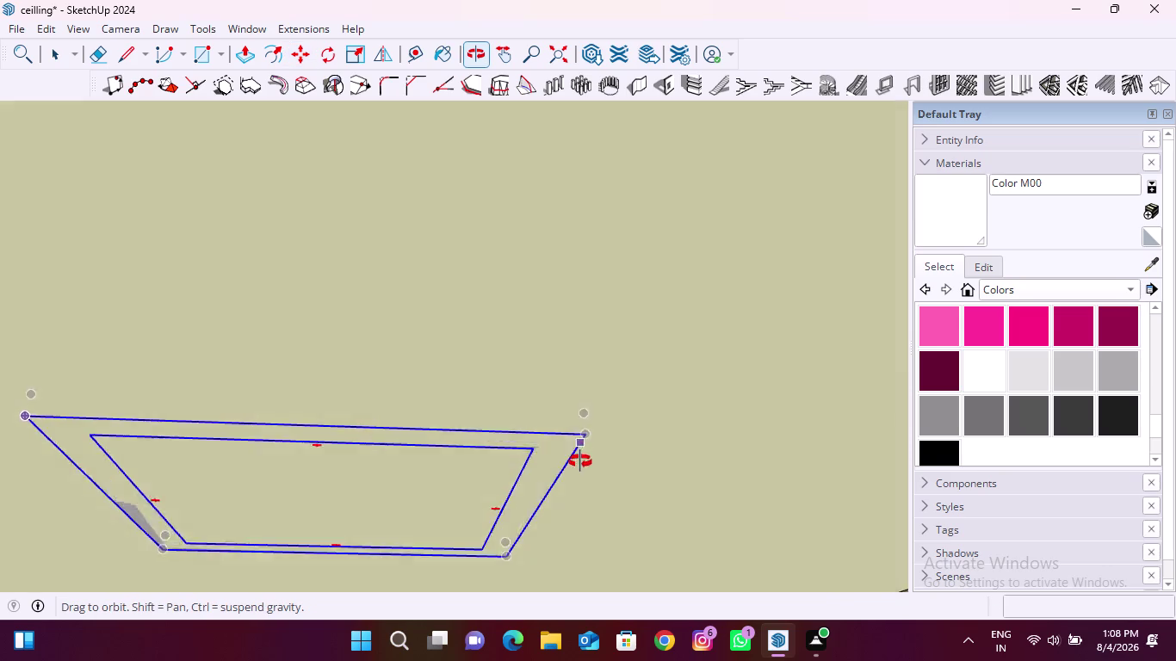
middle_drag(582, 458, 531, 549)
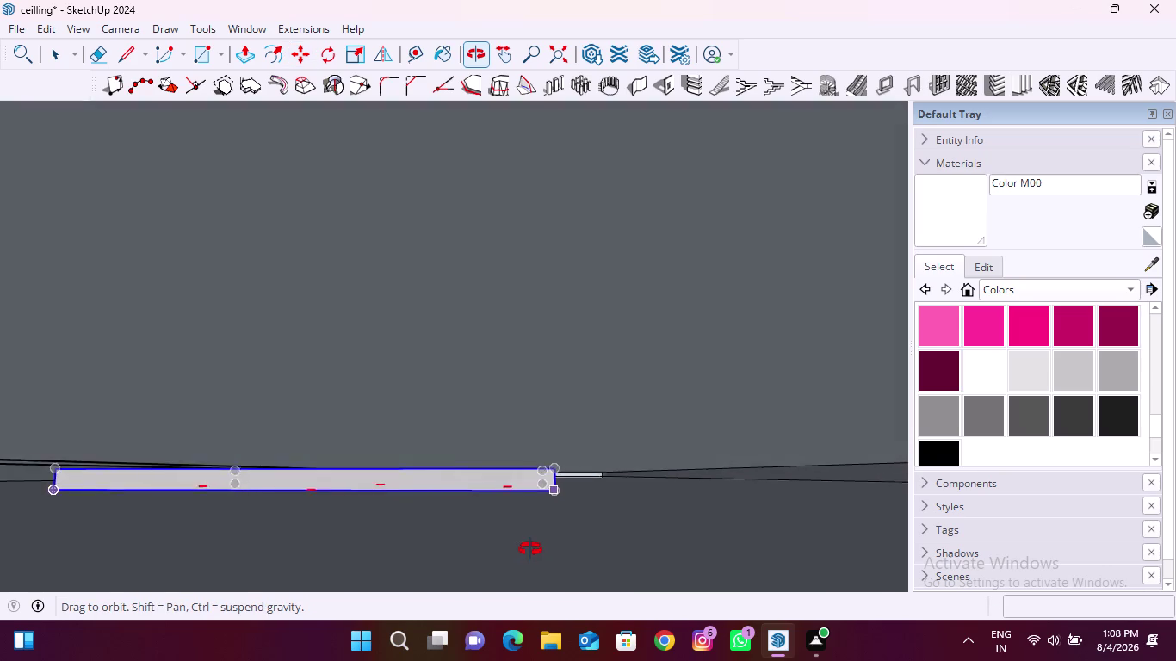
middle_drag(530, 550, 531, 548)
scroll(up, 3)
click(538, 478)
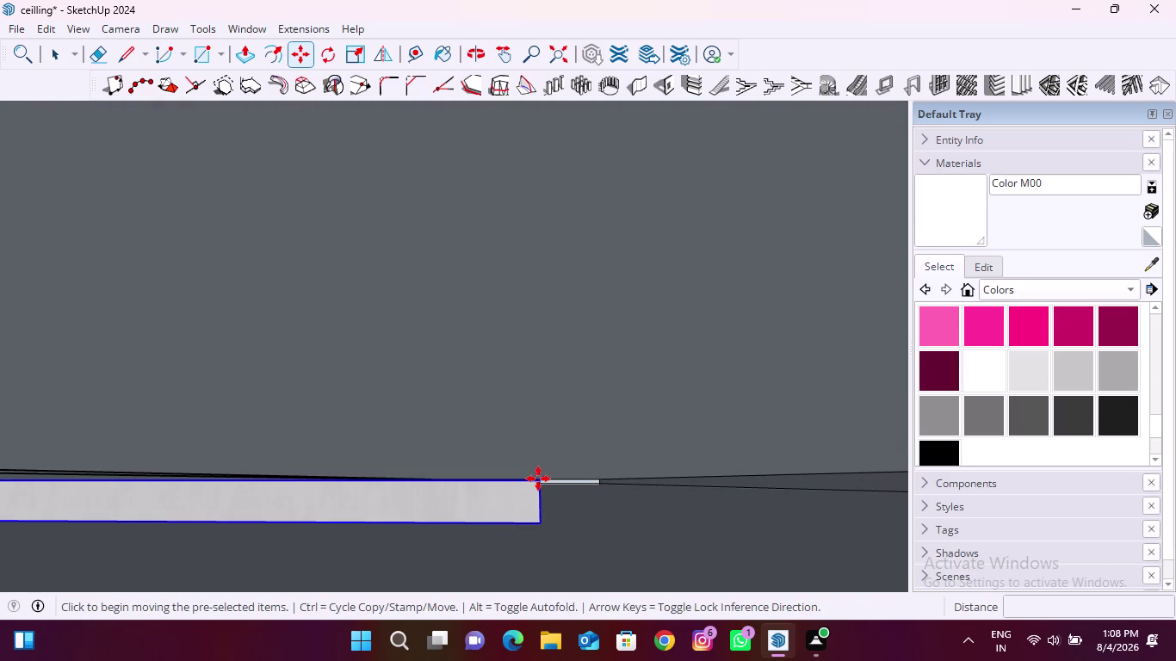
scroll(down, 3)
middle_drag(510, 510, 529, 453)
scroll(down, 3)
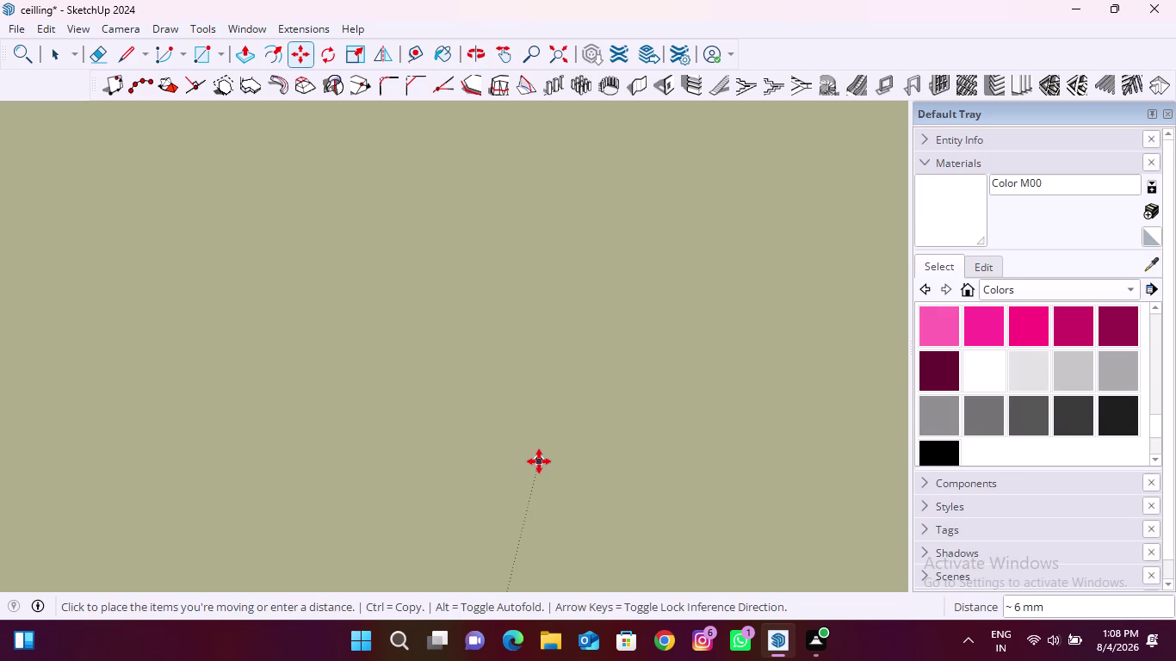
scroll(down, 3)
Zoom to the whole model and set the downlight onto the right-hand ceiling panel.
click(555, 56)
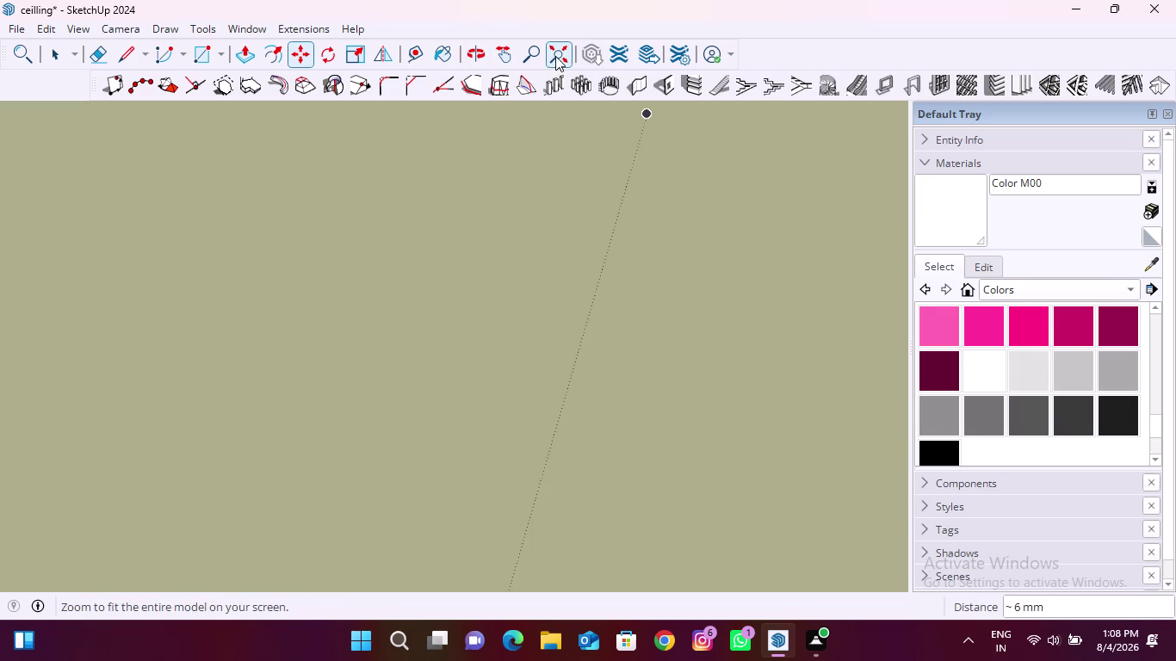
scroll(up, 3)
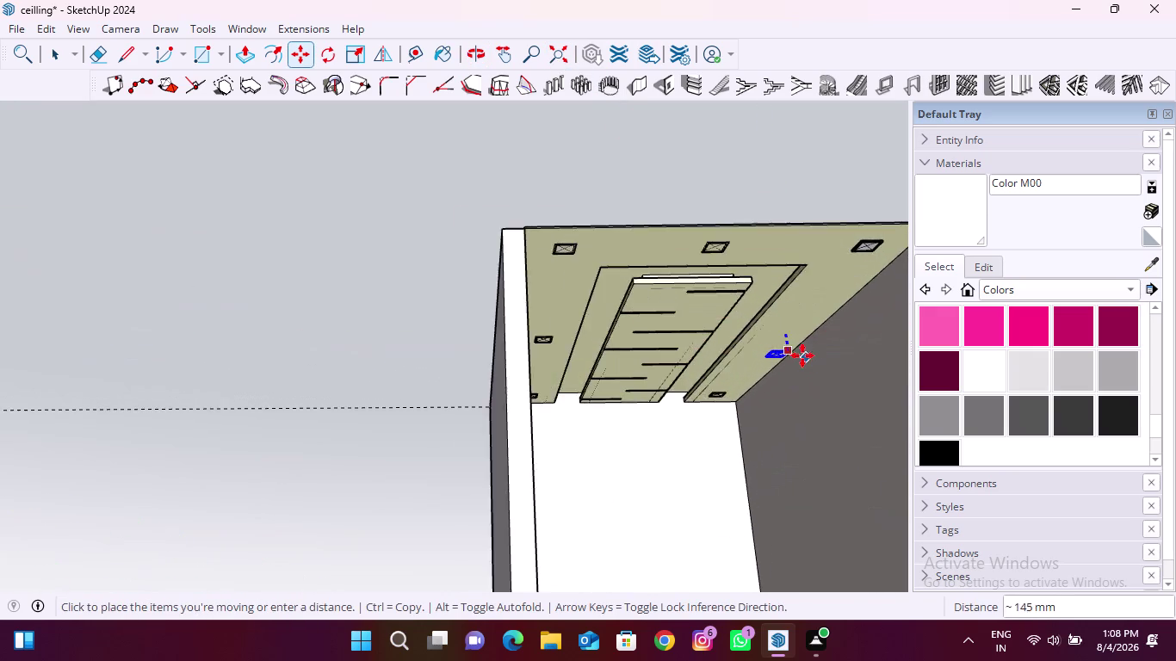
scroll(up, 3)
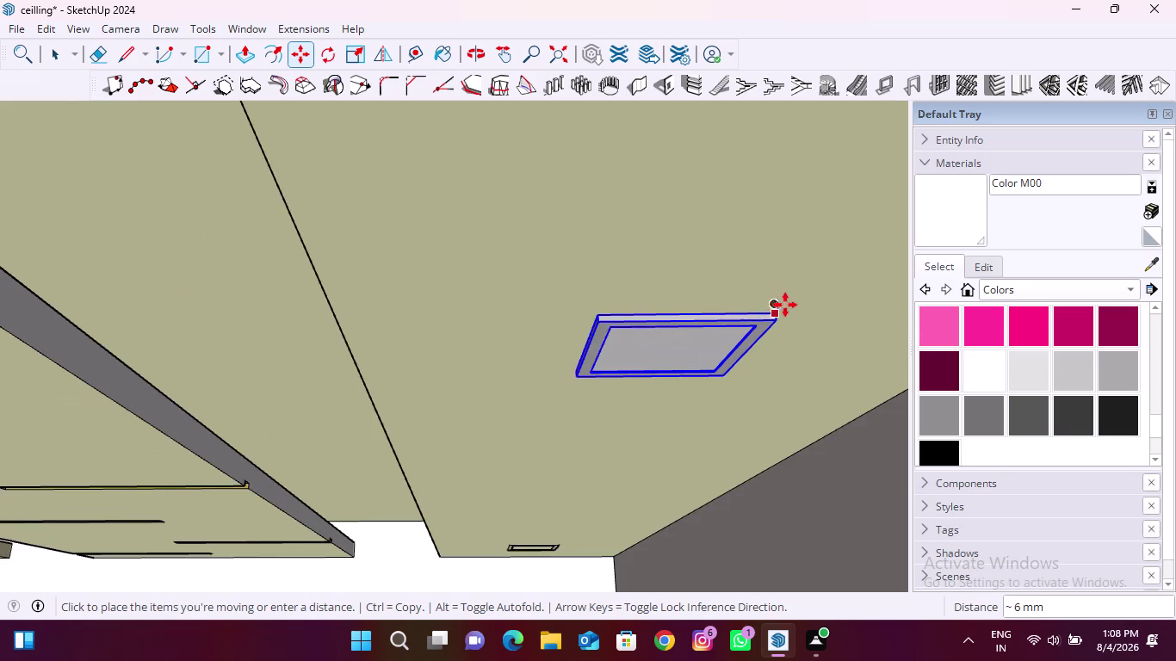
scroll(up, 3)
scroll(up, 3)
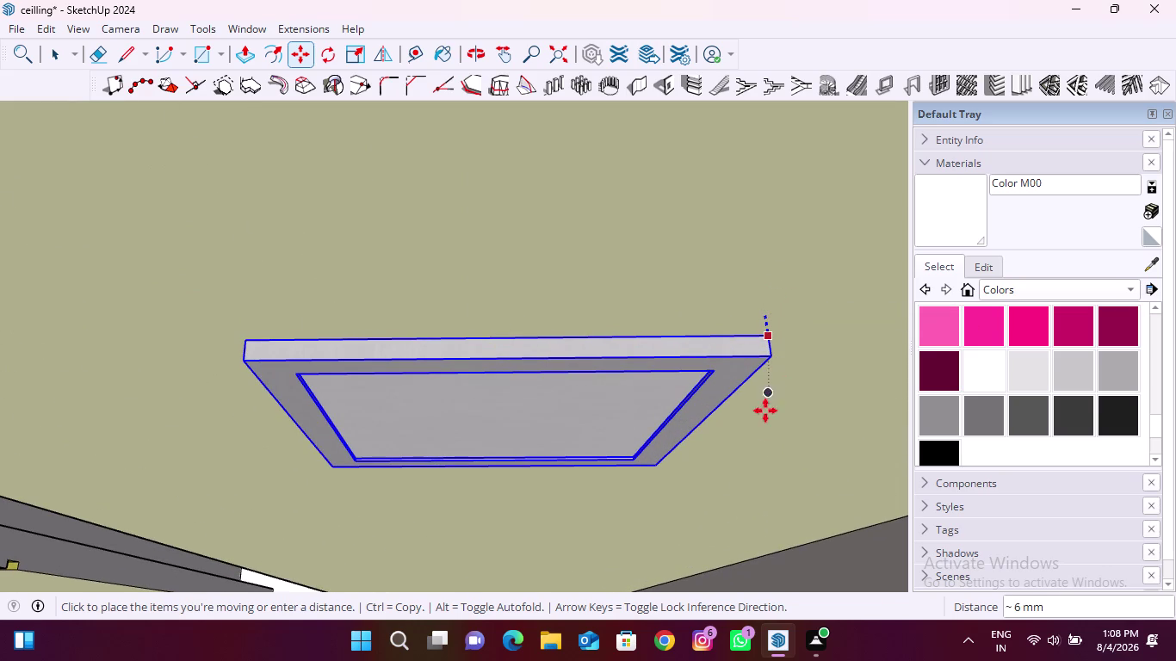
scroll(down, 3)
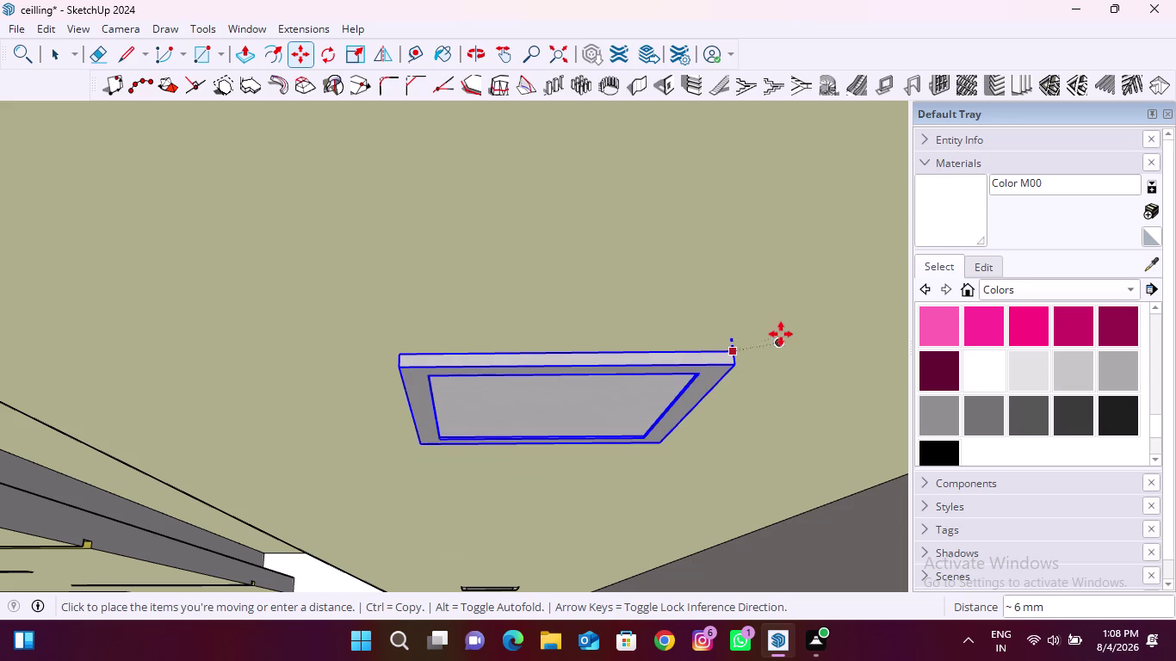
click(766, 319)
scroll(down, 3)
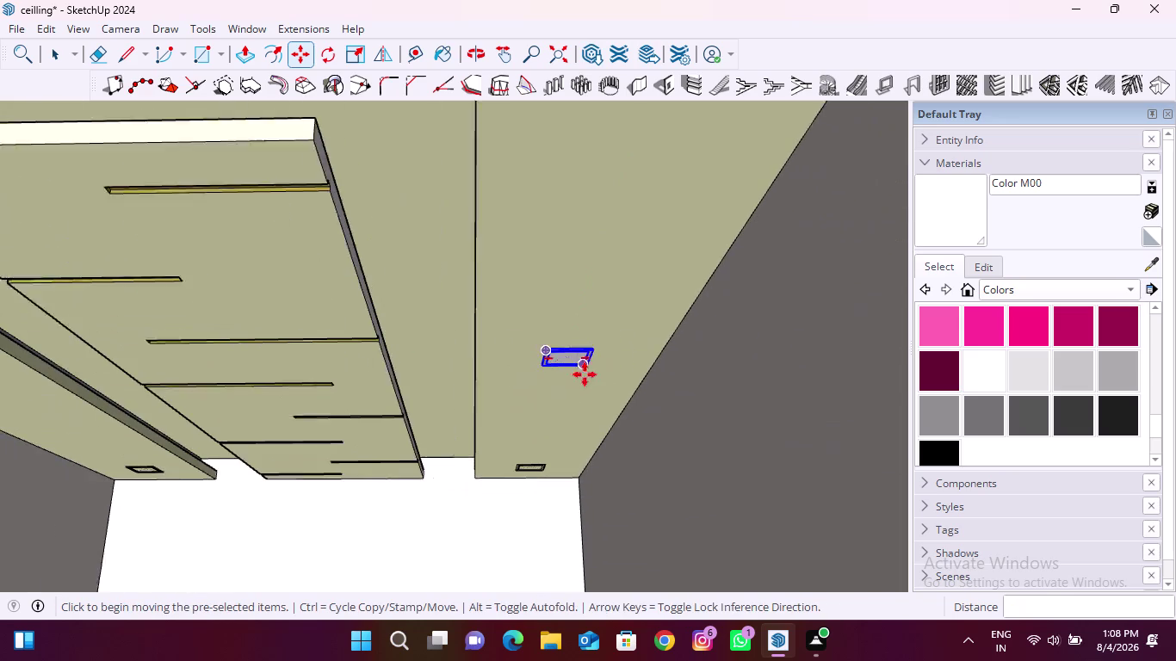
key(space)
Select the whole front-edge downlight fixture and orbit to an edge-on side view.
click(549, 496)
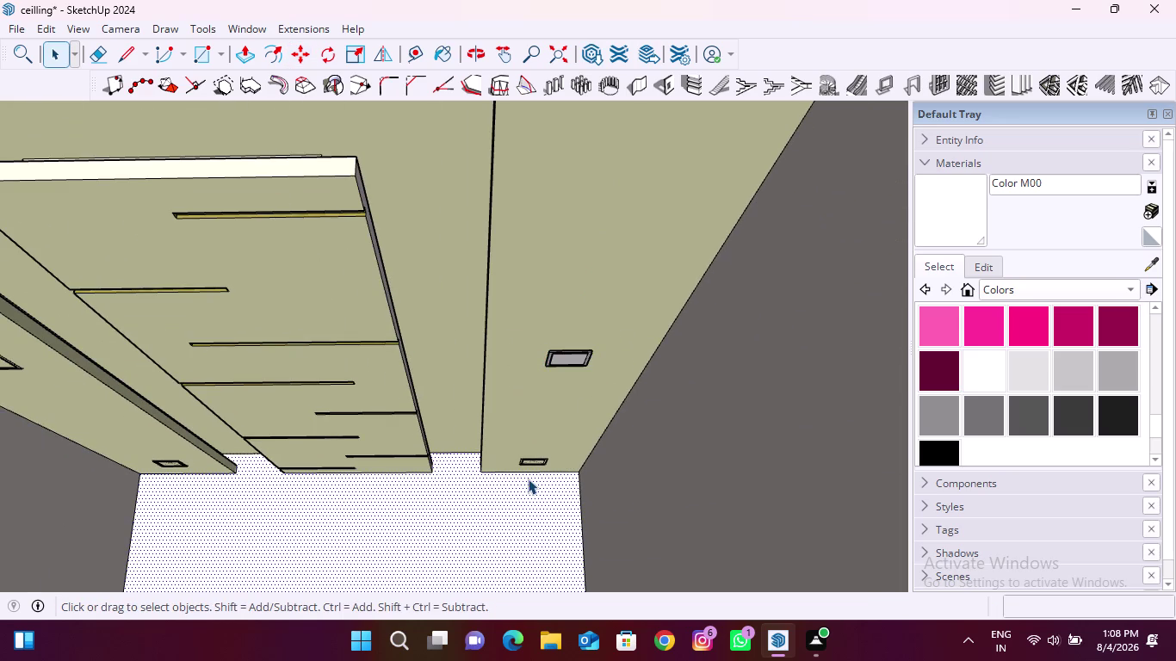
scroll(up, 3)
scroll(up, 3)
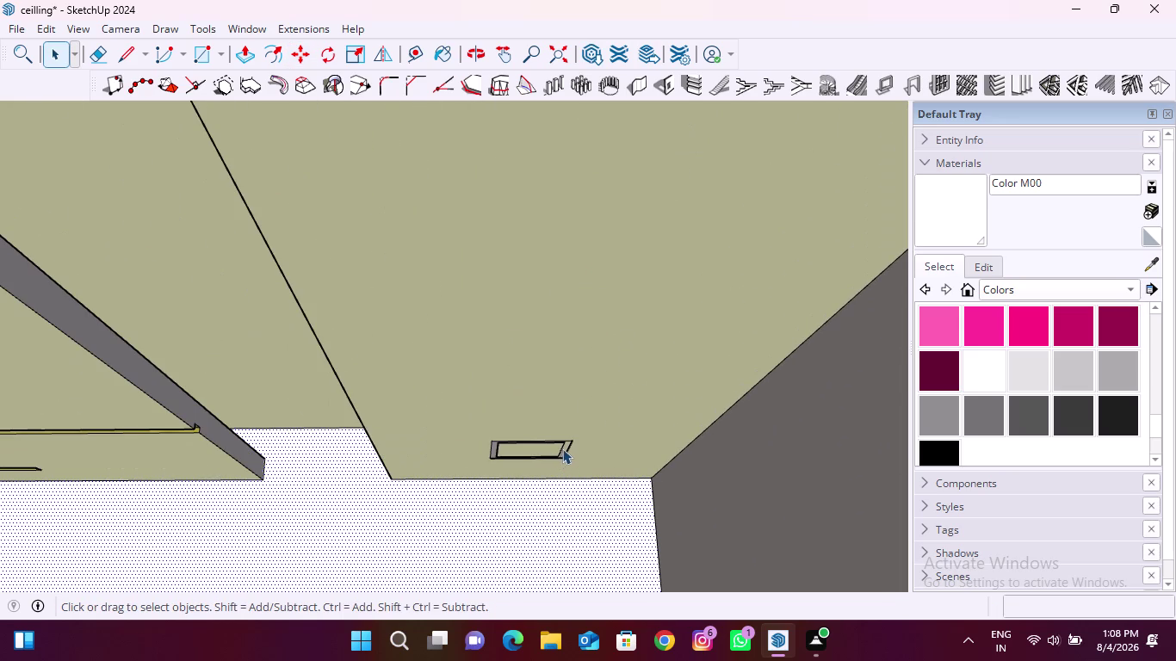
click(564, 448)
double_click(563, 448)
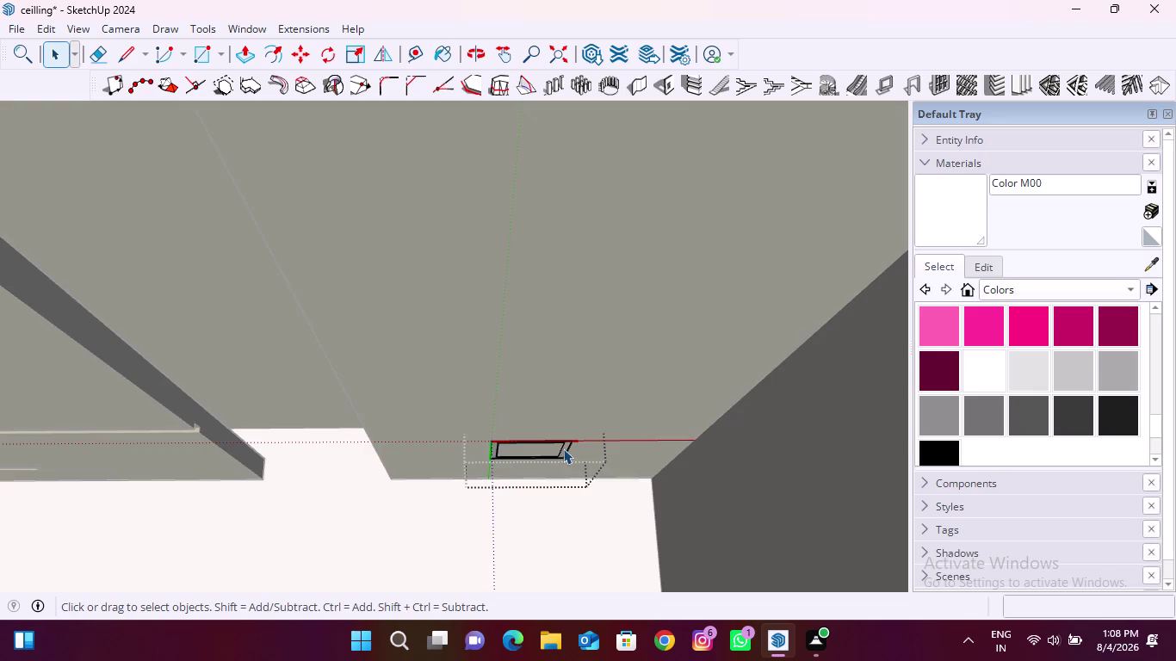
key(space)
click(508, 514)
click(567, 444)
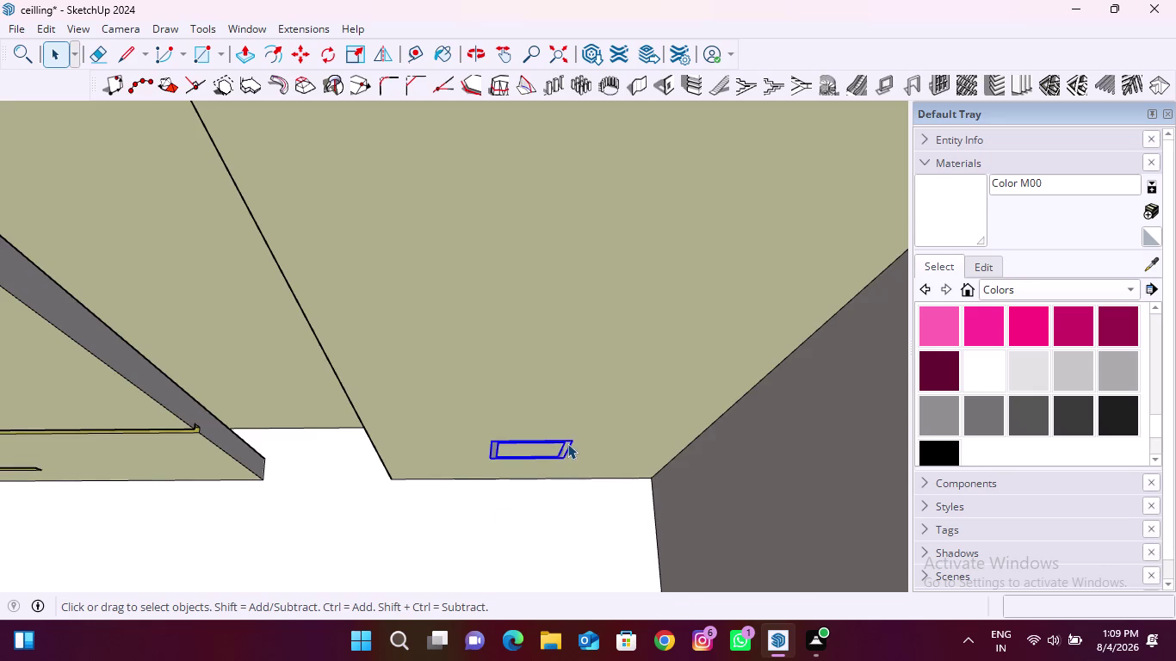
key(m)
scroll(up, 3)
middle_drag(575, 443, 571, 472)
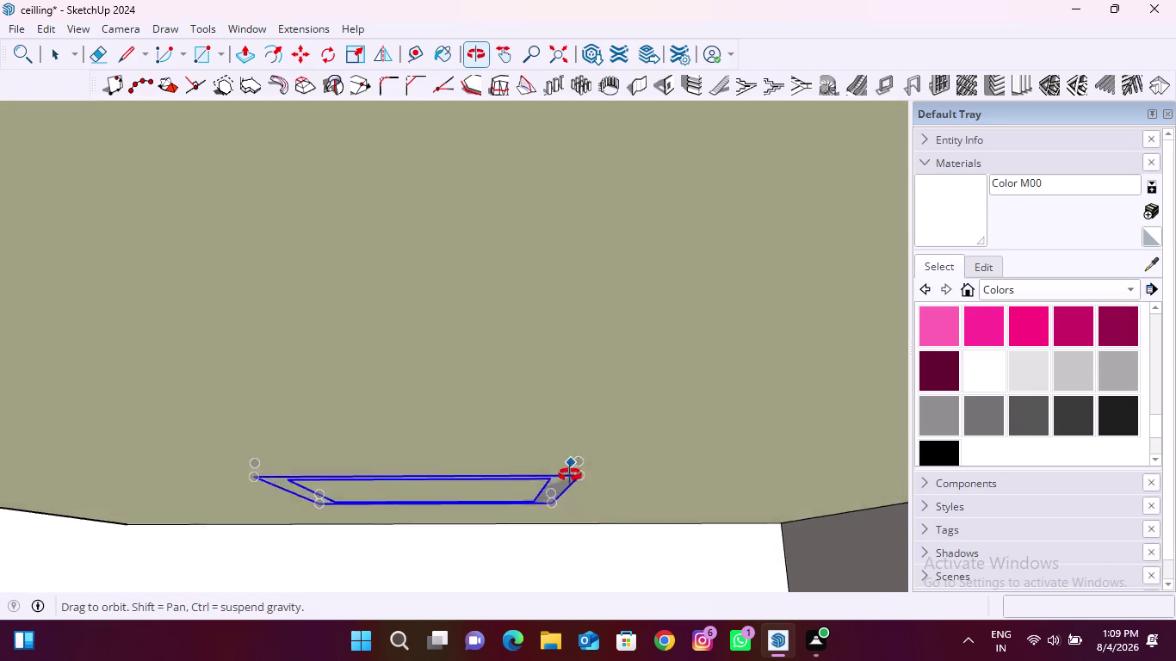
middle_drag(571, 473, 565, 503)
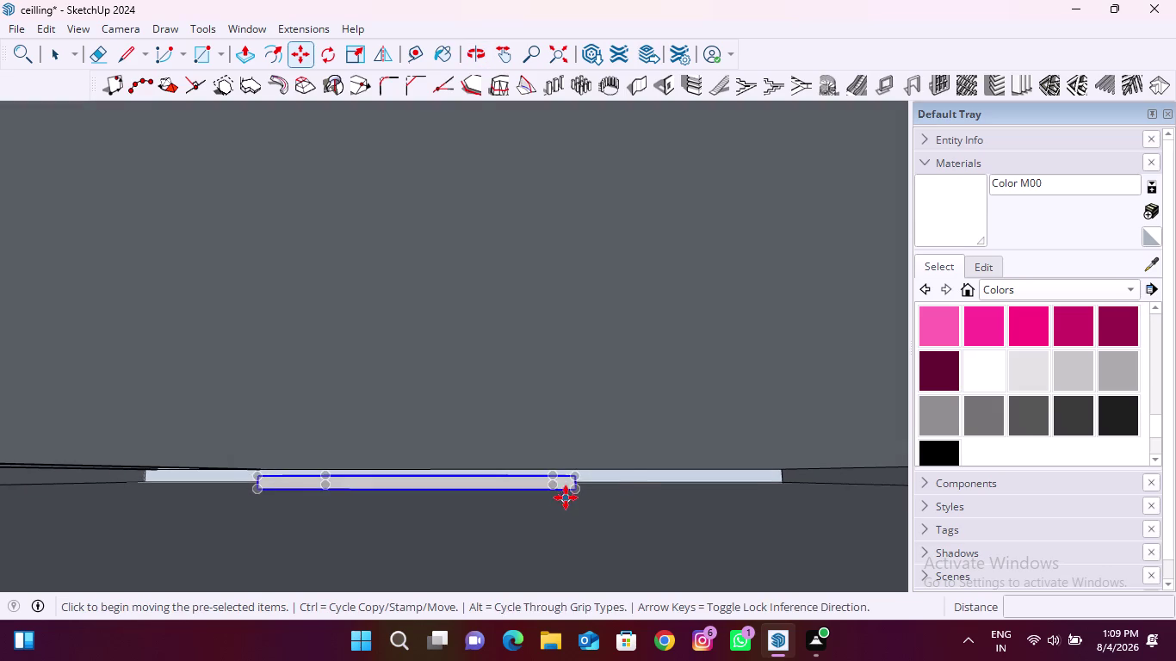
Move the downlight along the blue axis until it sits flush with the ceiling surface.
click(575, 476)
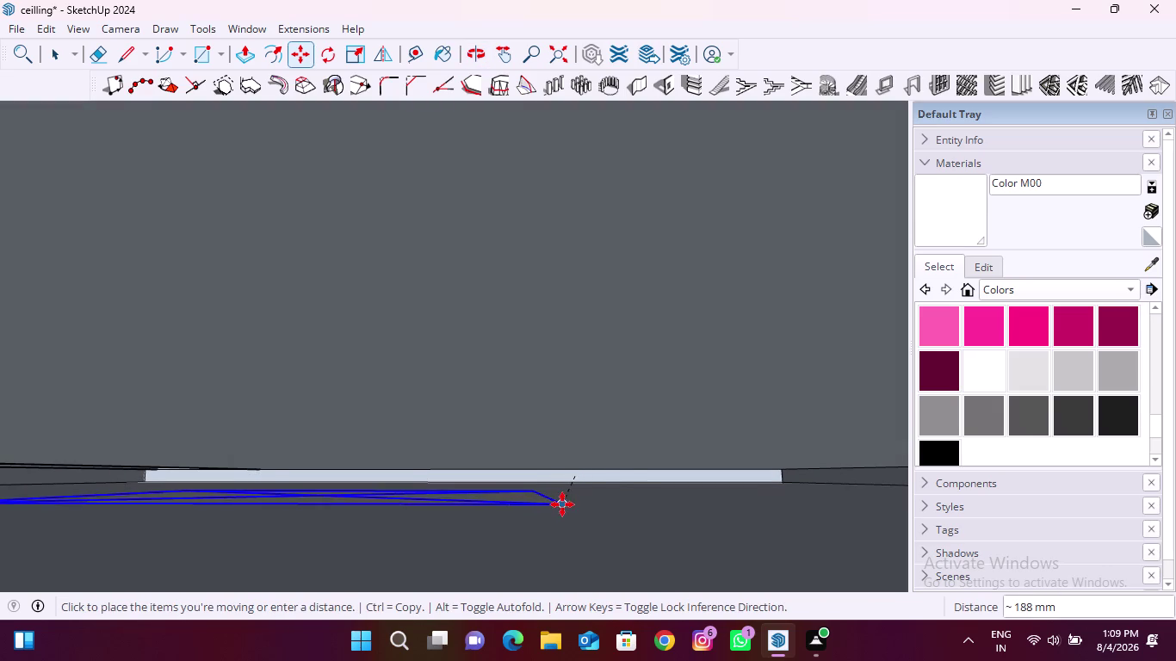
key(Up)
middle_drag(575, 506, 580, 470)
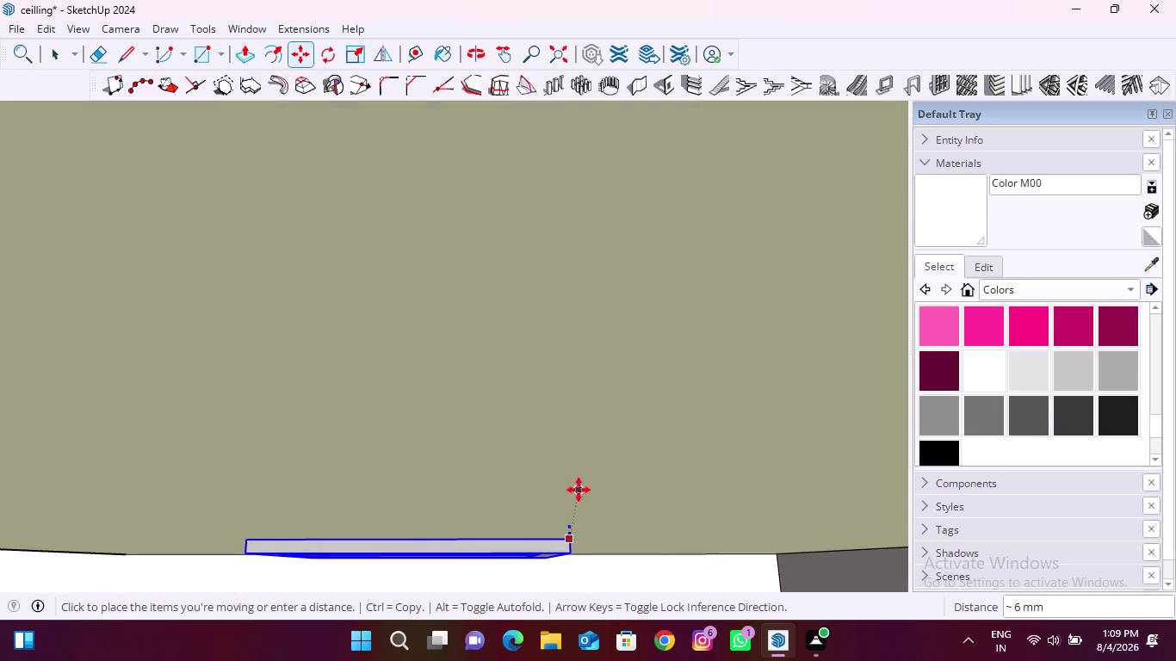
click(579, 483)
scroll(up, 3)
middle_drag(574, 532, 574, 534)
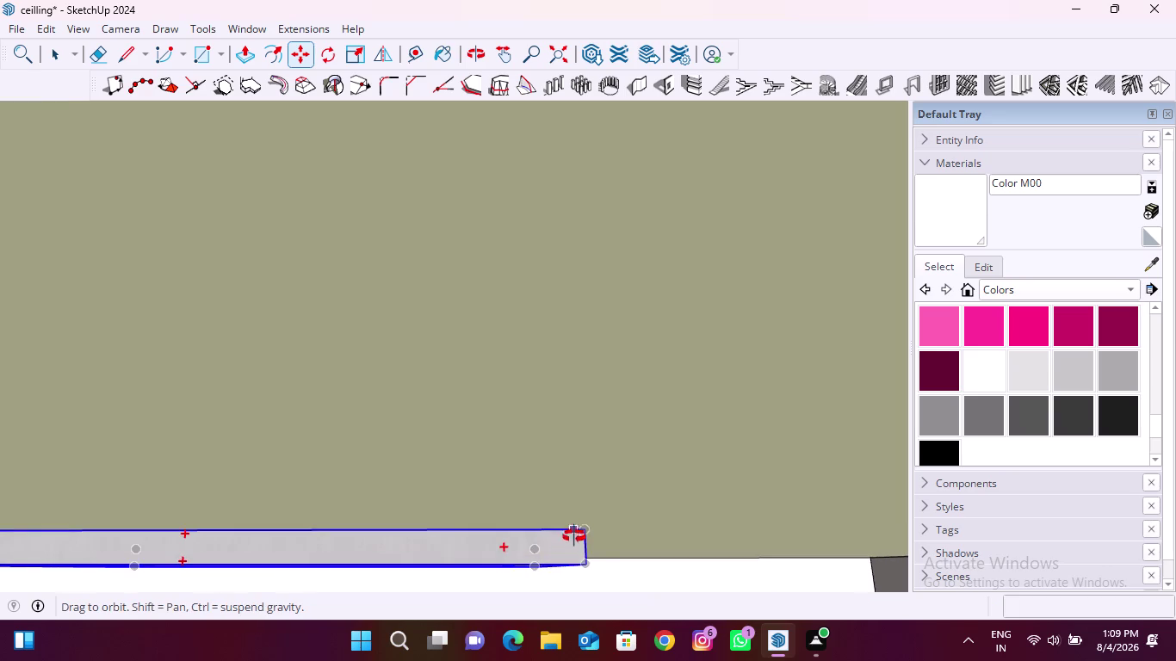
middle_drag(574, 534, 573, 542)
scroll(down, 3)
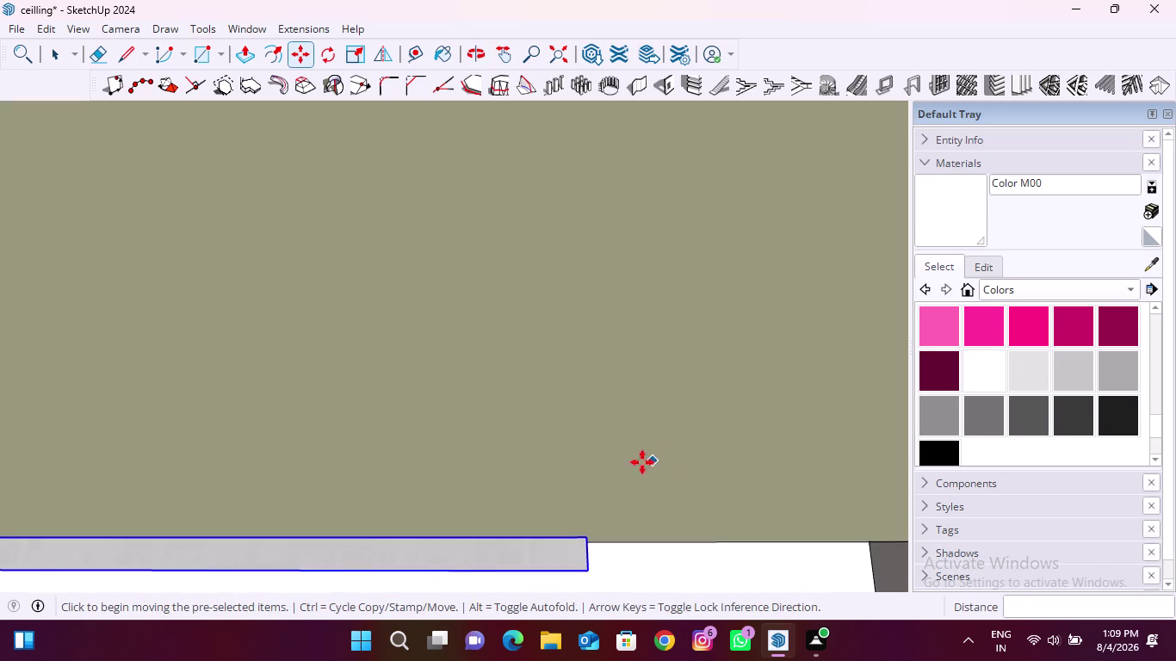
scroll(down, 3)
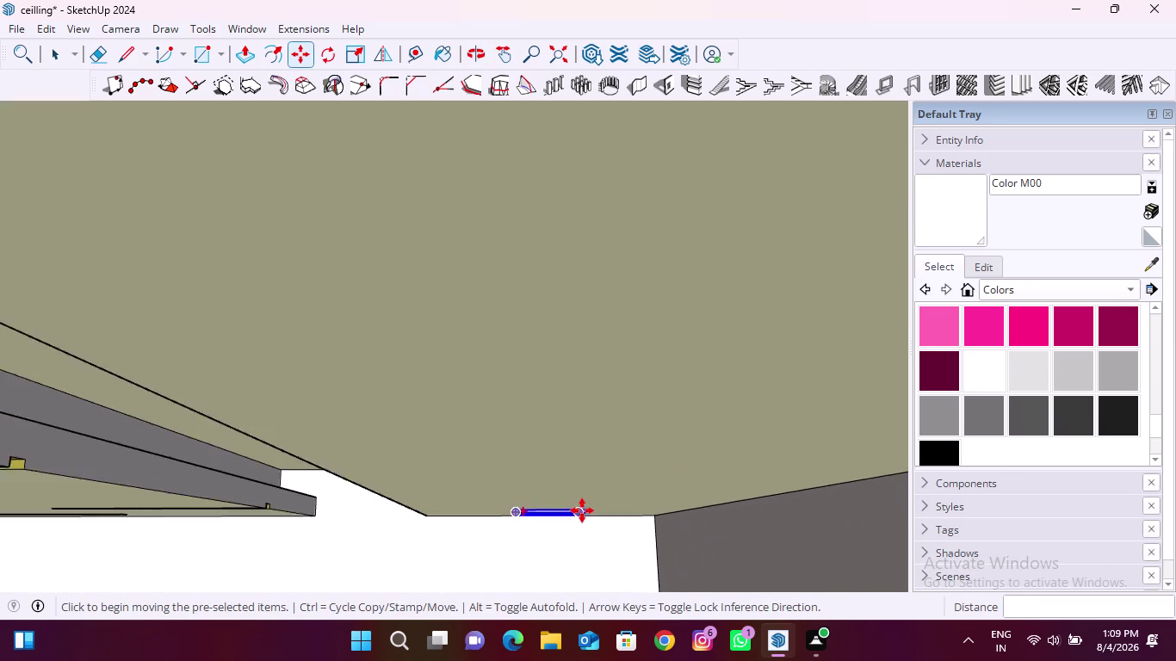
scroll(down, 3)
middle_drag(567, 531, 609, 461)
key(space)
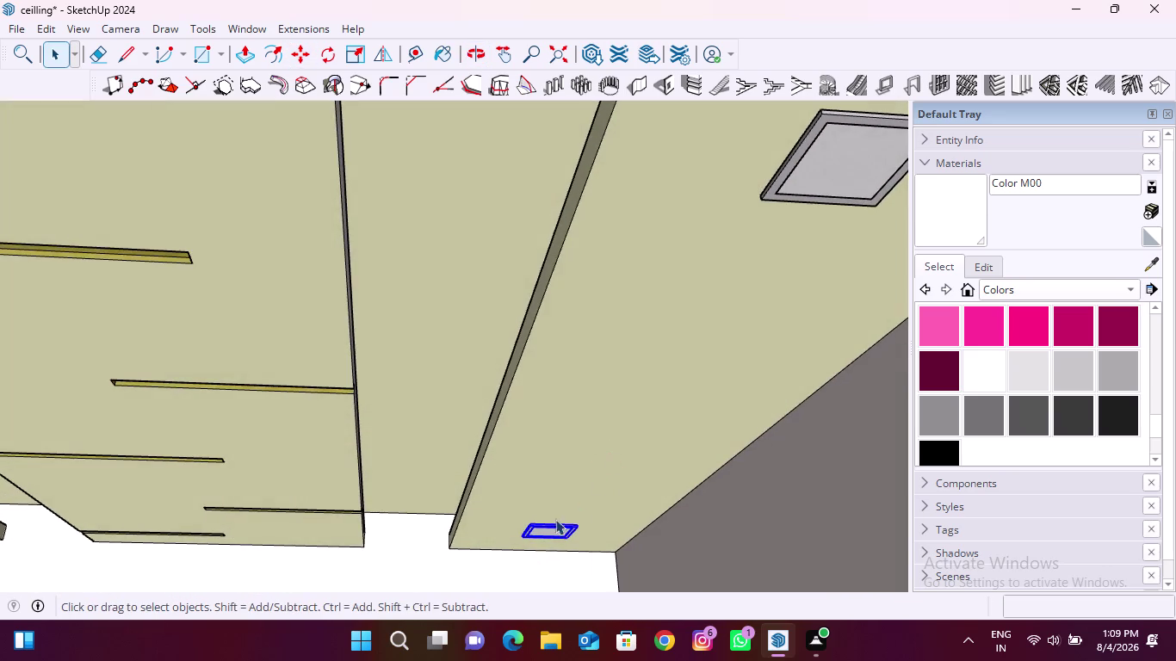
scroll(up, 3)
key(space)
Select the square downlight on the ceiling and orbit to a side view of it.
click(464, 529)
scroll(down, 3)
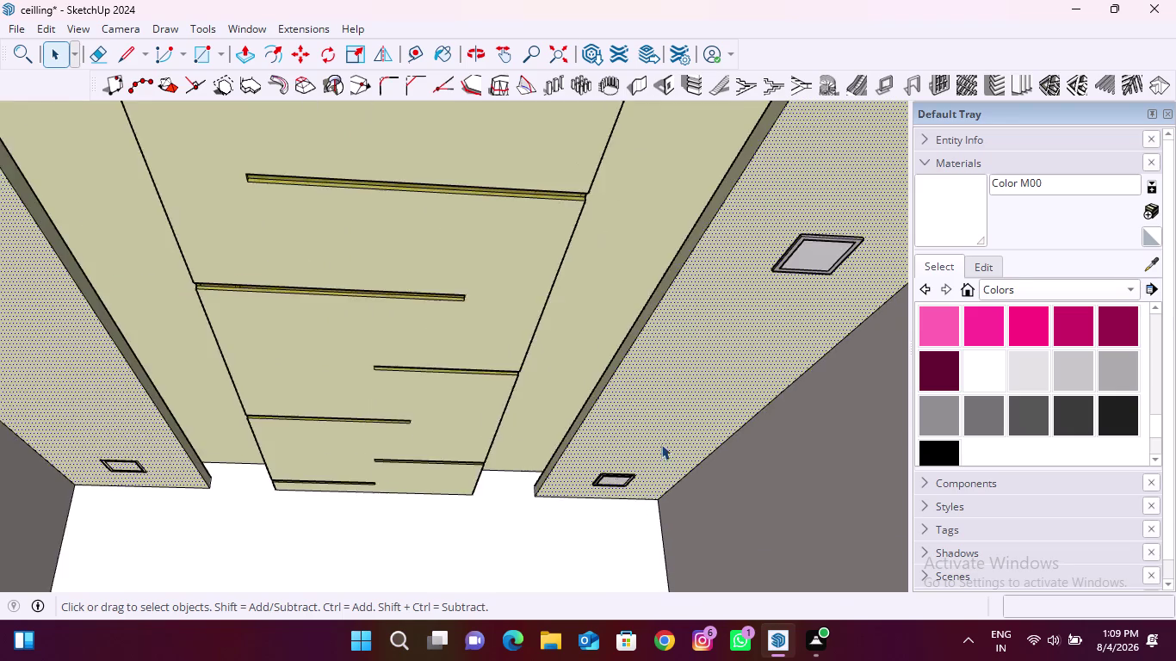
scroll(down, 3)
scroll(down, 3)
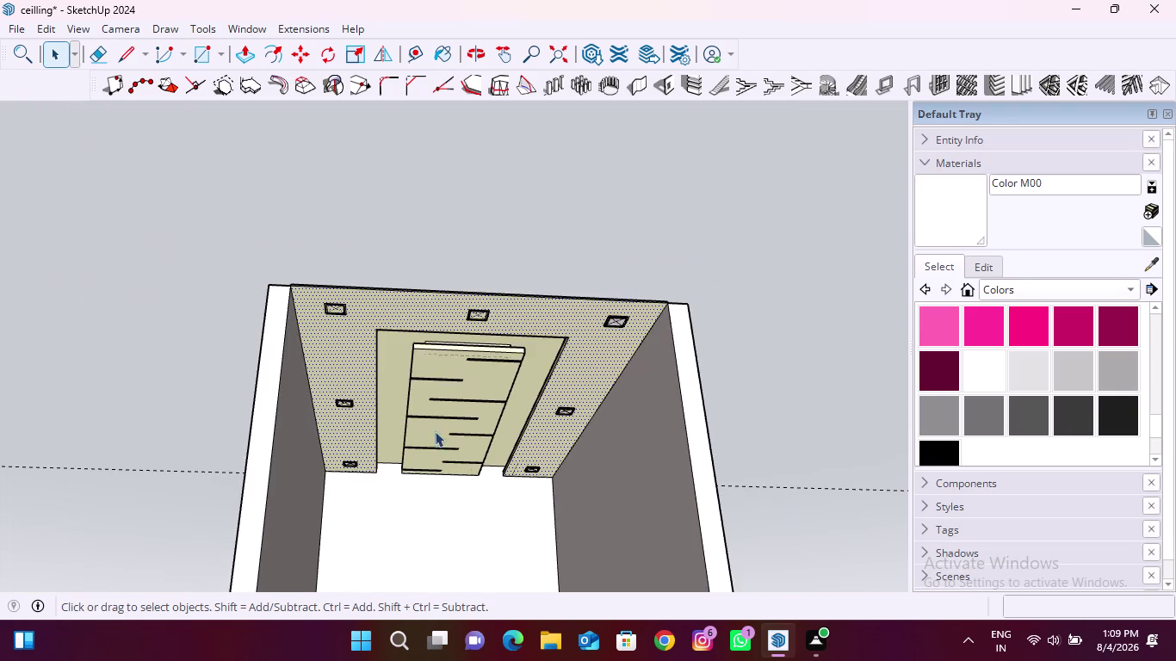
scroll(up, 3)
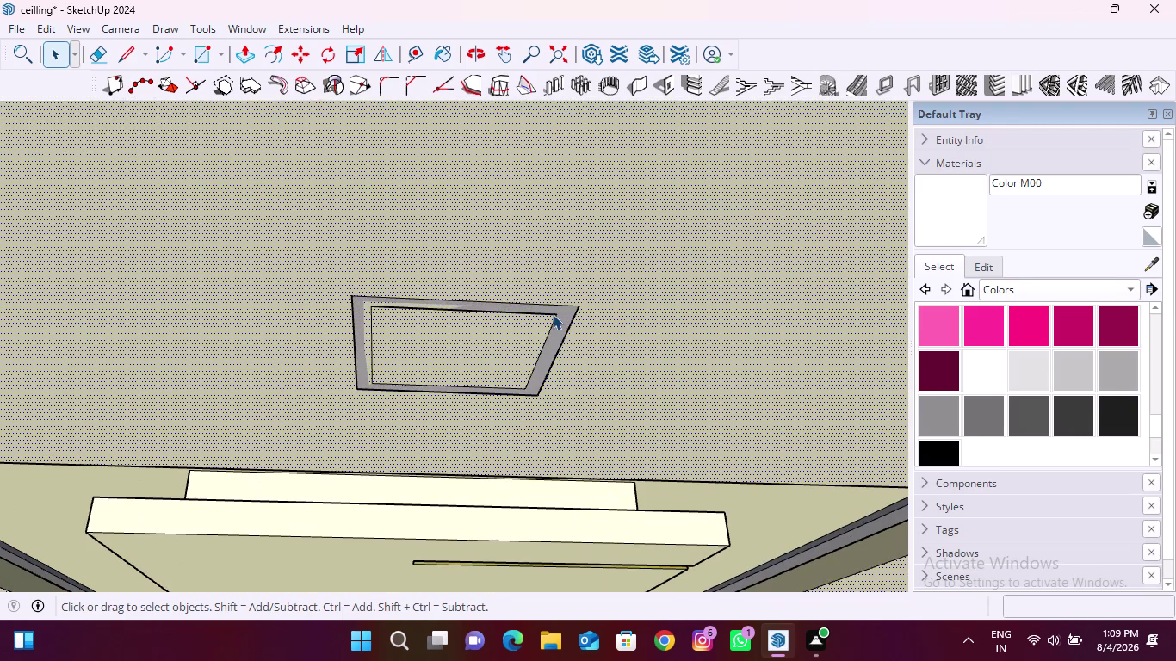
click(553, 314)
key(m)
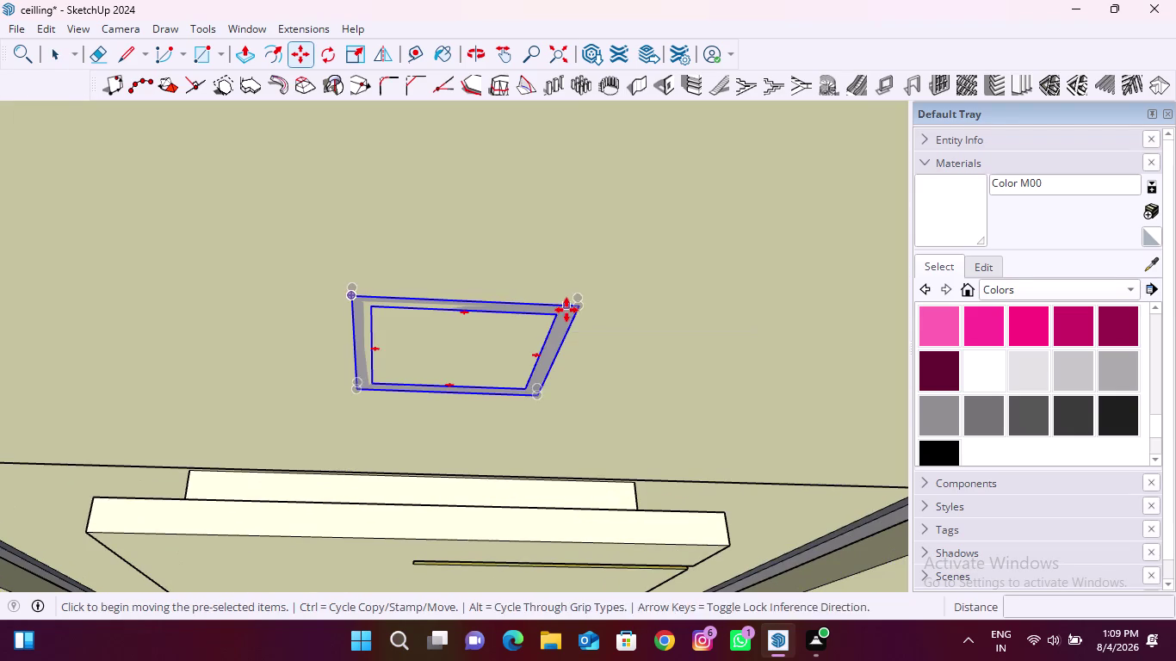
middle_drag(566, 310, 540, 448)
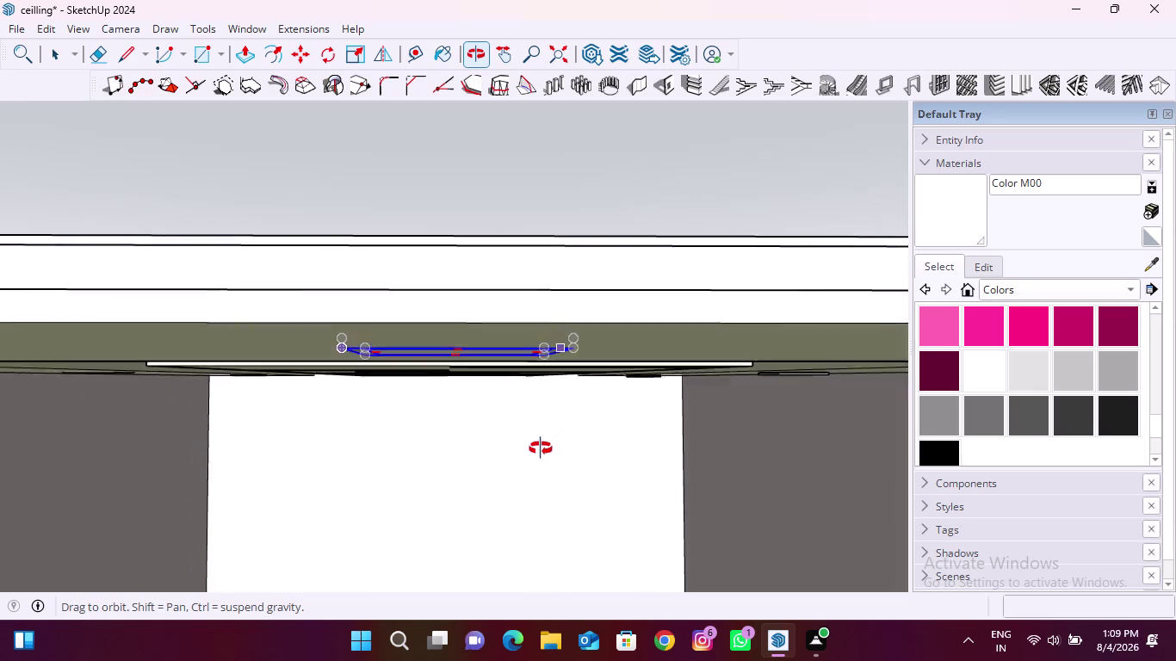
middle_drag(541, 448, 553, 424)
scroll(up, 3)
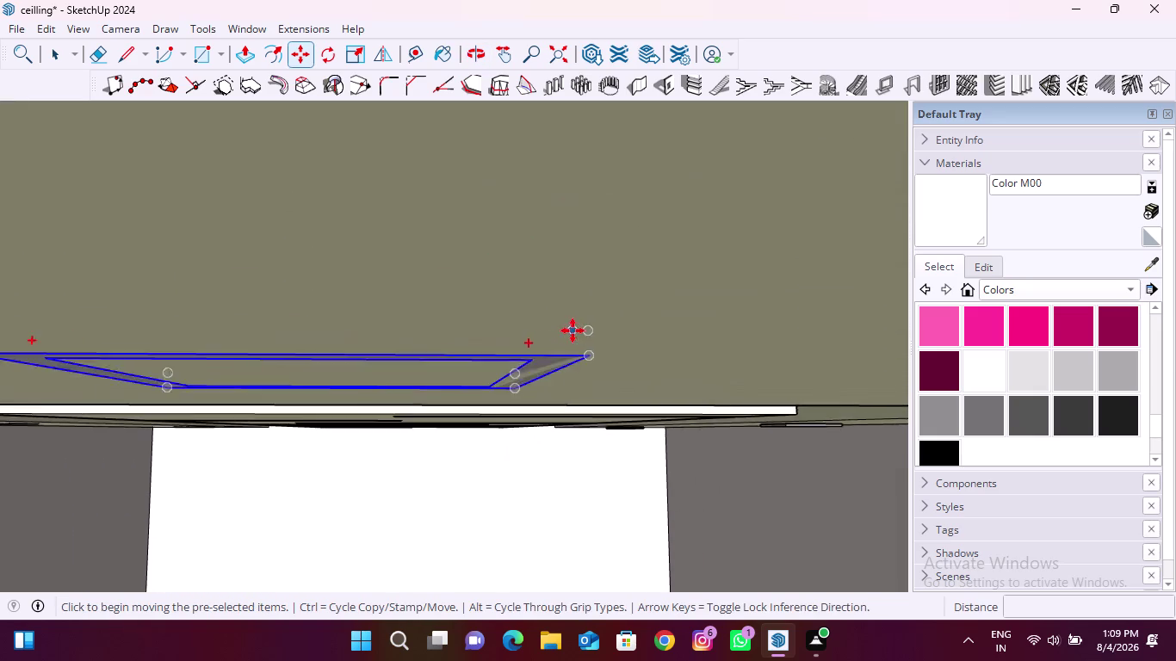
scroll(up, 3)
middle_drag(589, 329, 576, 375)
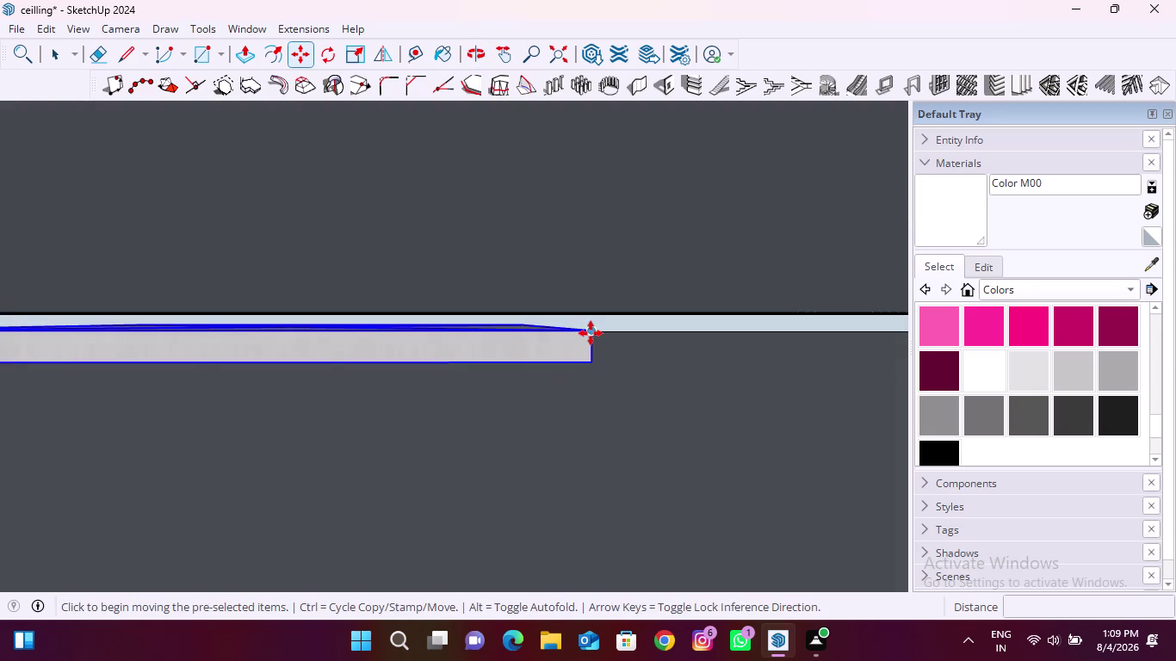
Shift the downlight vertically so it sits flush within the cream ceiling.
click(590, 332)
key(Up)
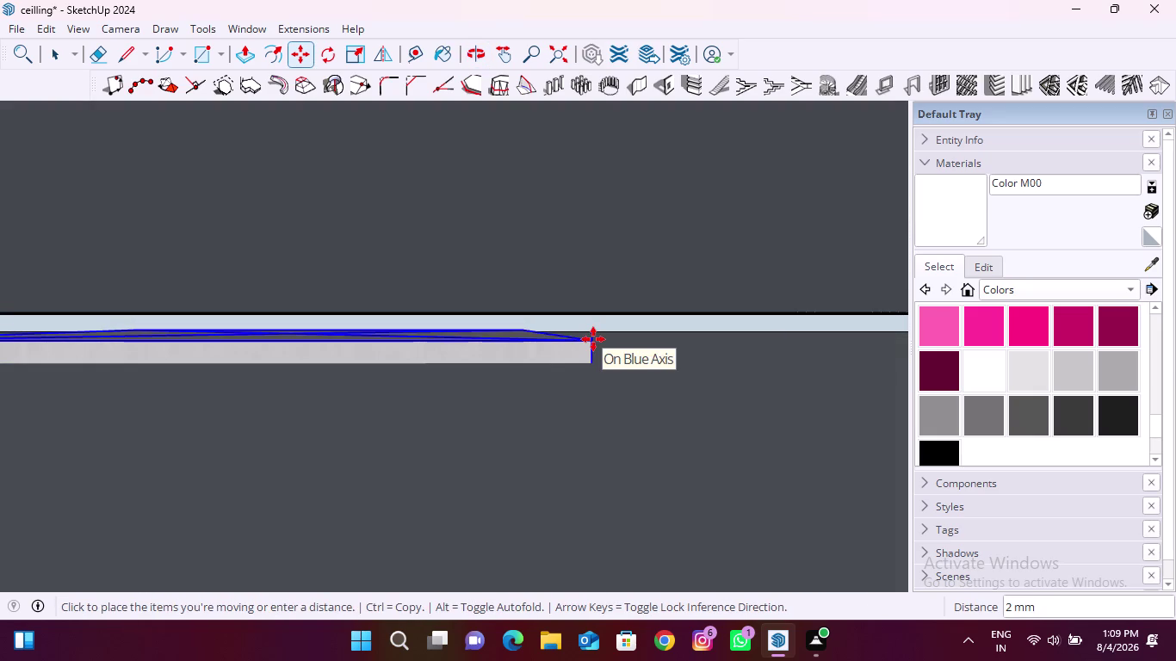
click(577, 373)
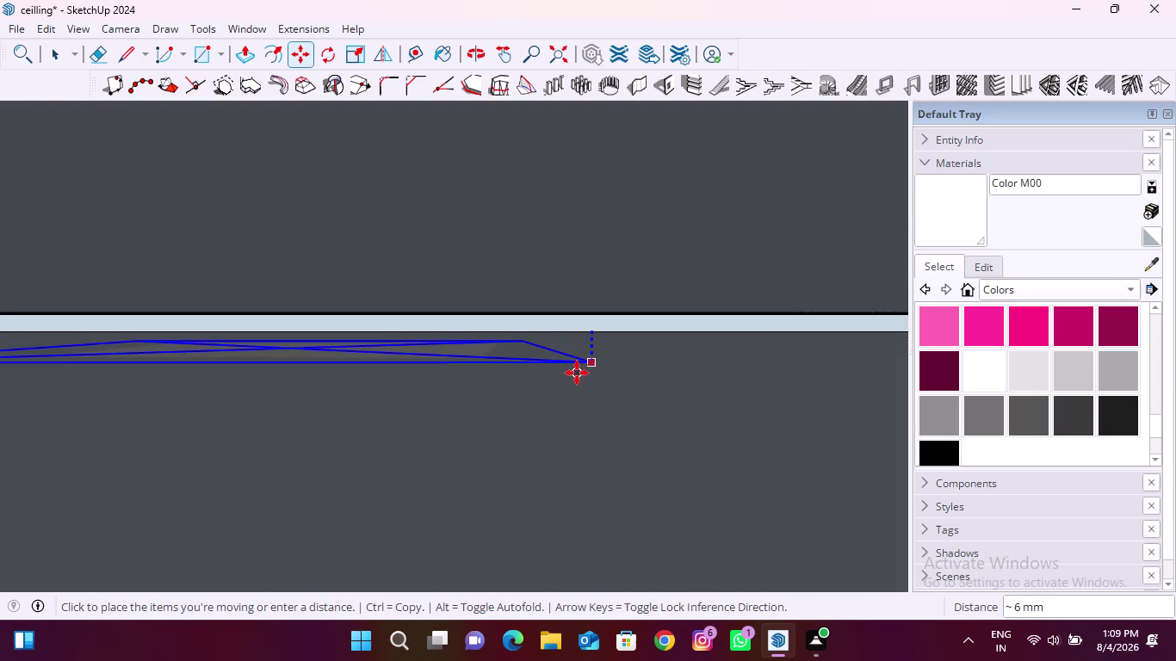
scroll(down, 3)
middle_drag(544, 402, 575, 254)
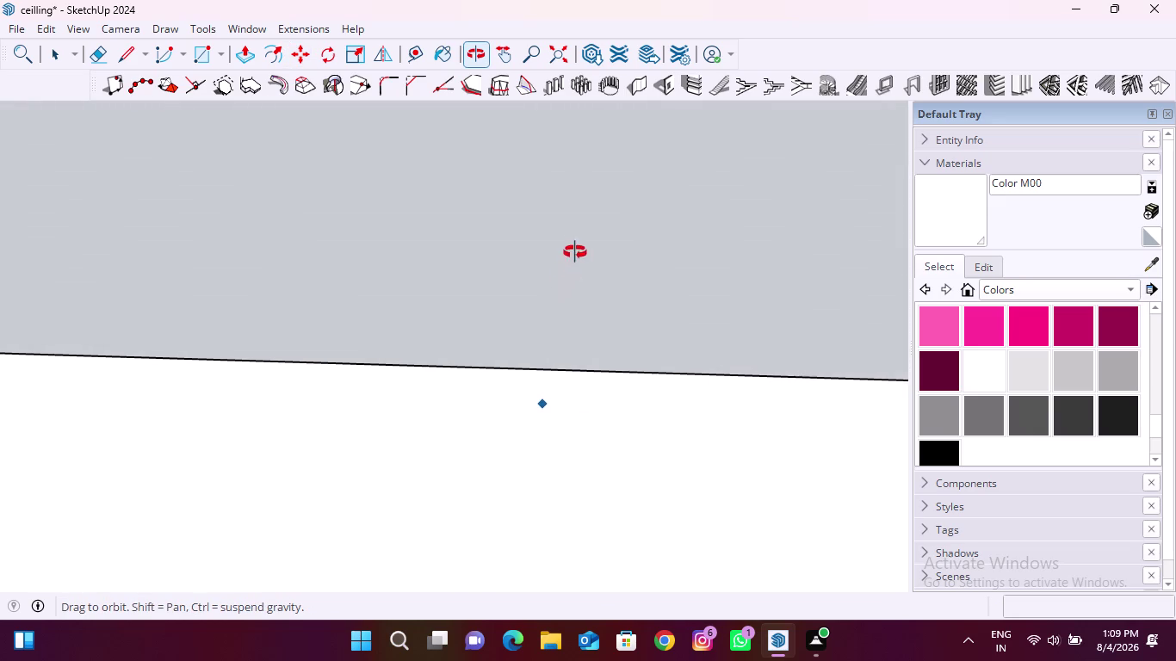
middle_drag(574, 254, 577, 237)
scroll(down, 3)
scroll(up, 3)
scroll(down, 3)
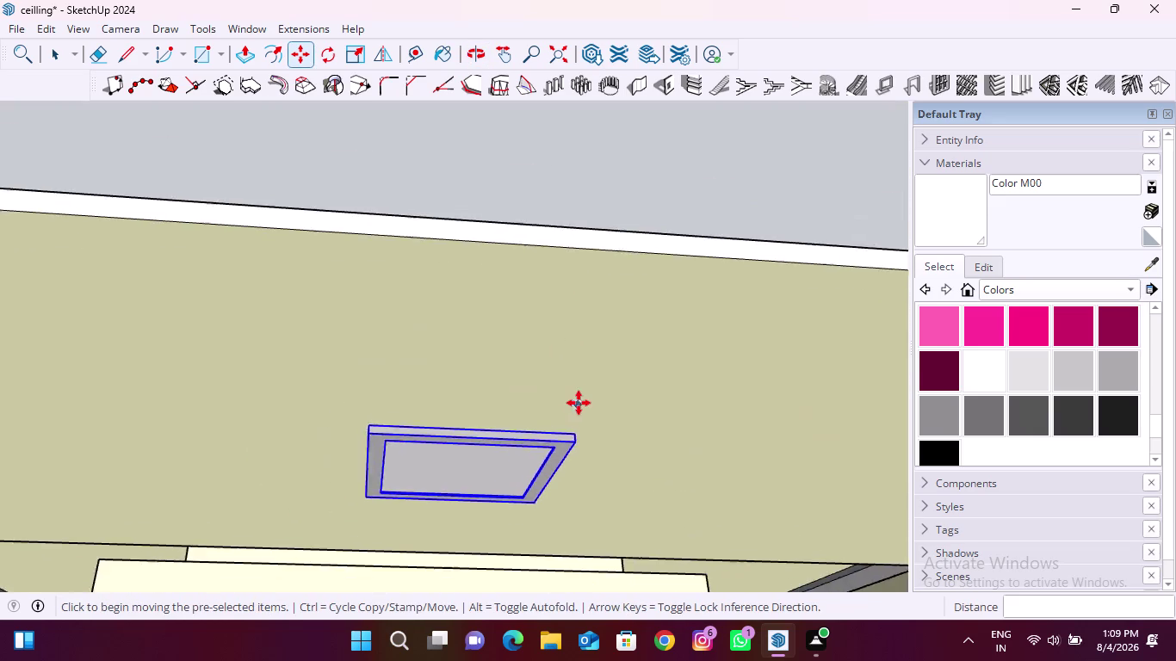
scroll(down, 3)
key(space)
click(627, 284)
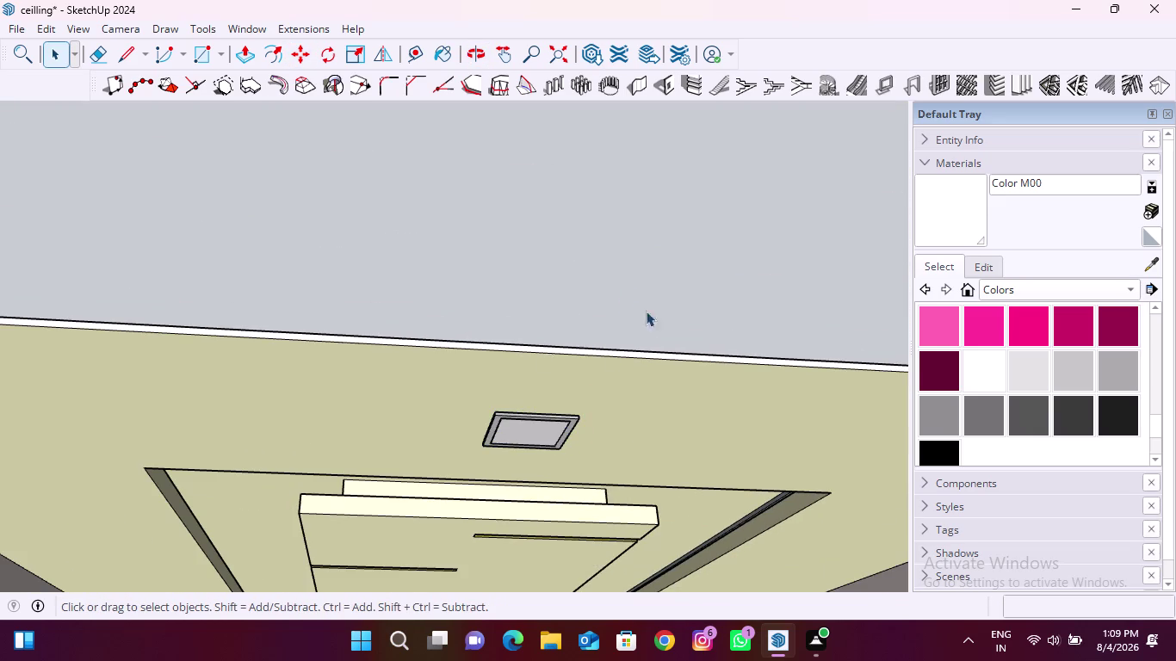
Move the first downlight frame vertically, locked to the blue axis, into the ceiling.
scroll(down, 3)
scroll(up, 3)
click(341, 330)
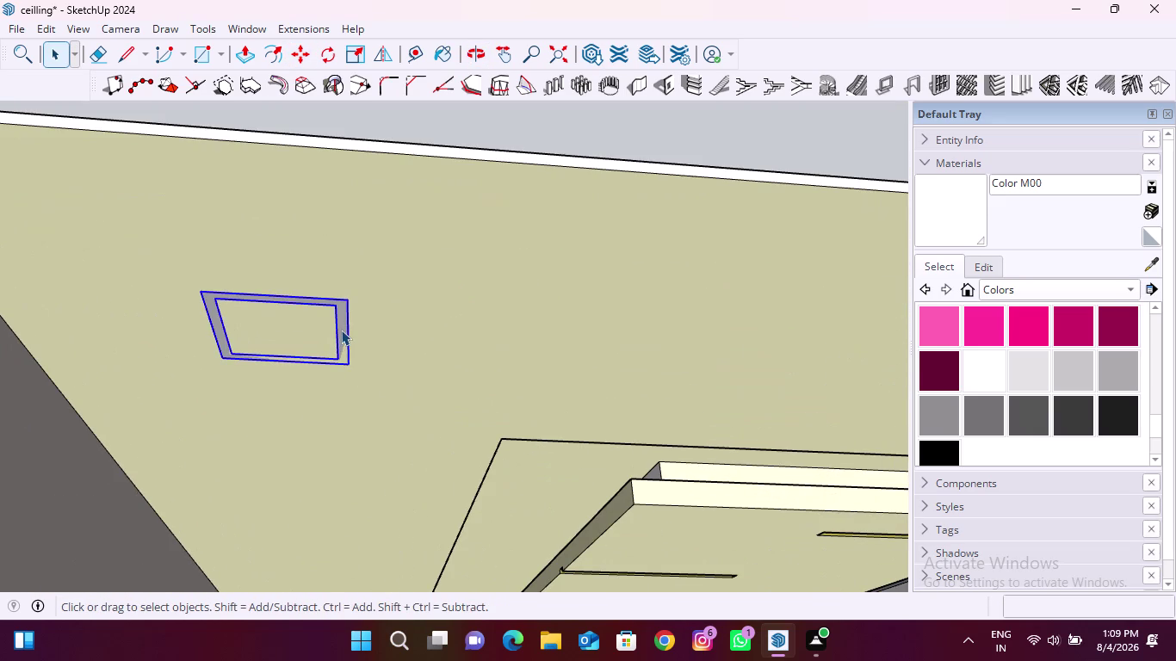
key(m)
scroll(up, 3)
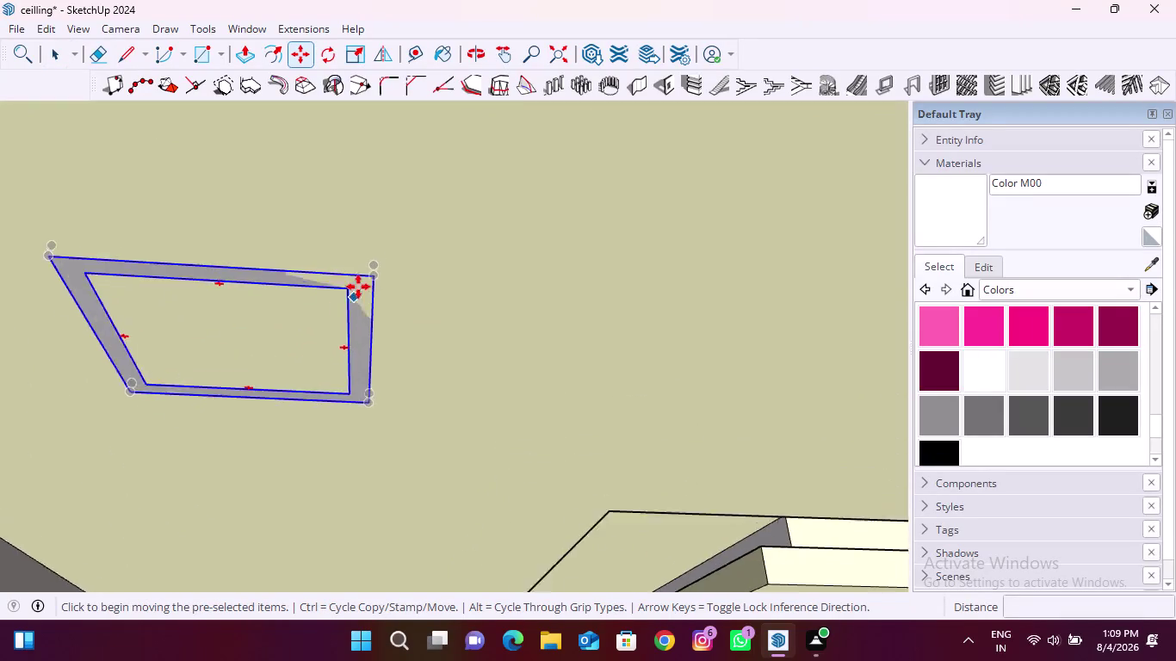
middle_drag(370, 271, 354, 387)
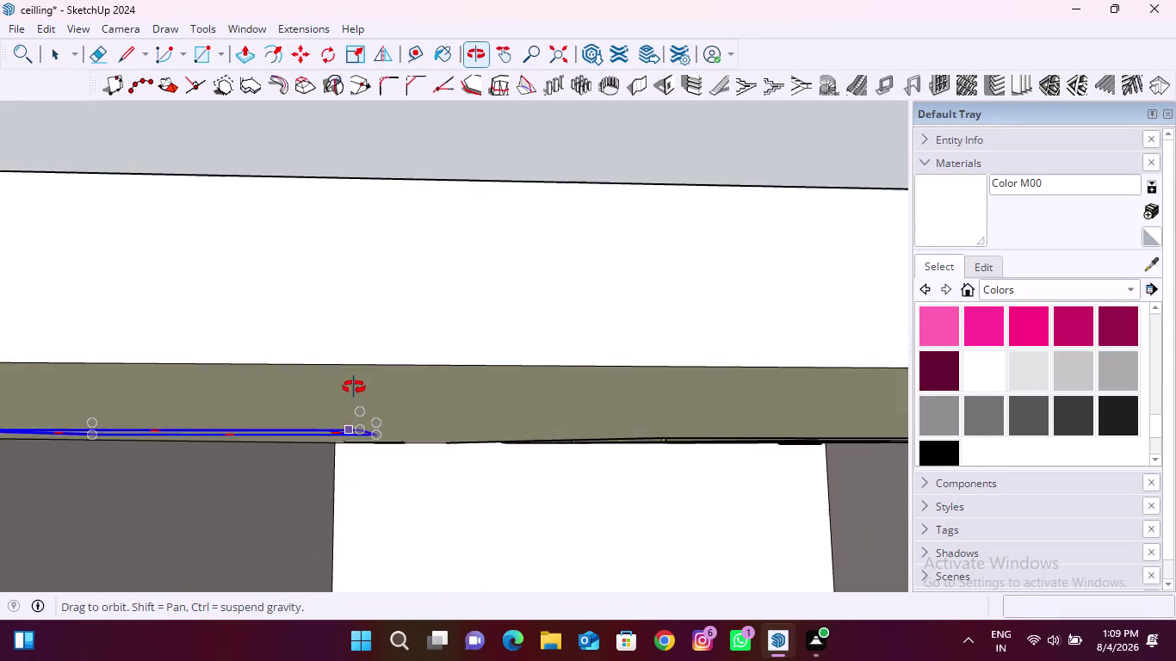
middle_drag(354, 388, 372, 358)
scroll(up, 3)
middle_drag(368, 358, 359, 405)
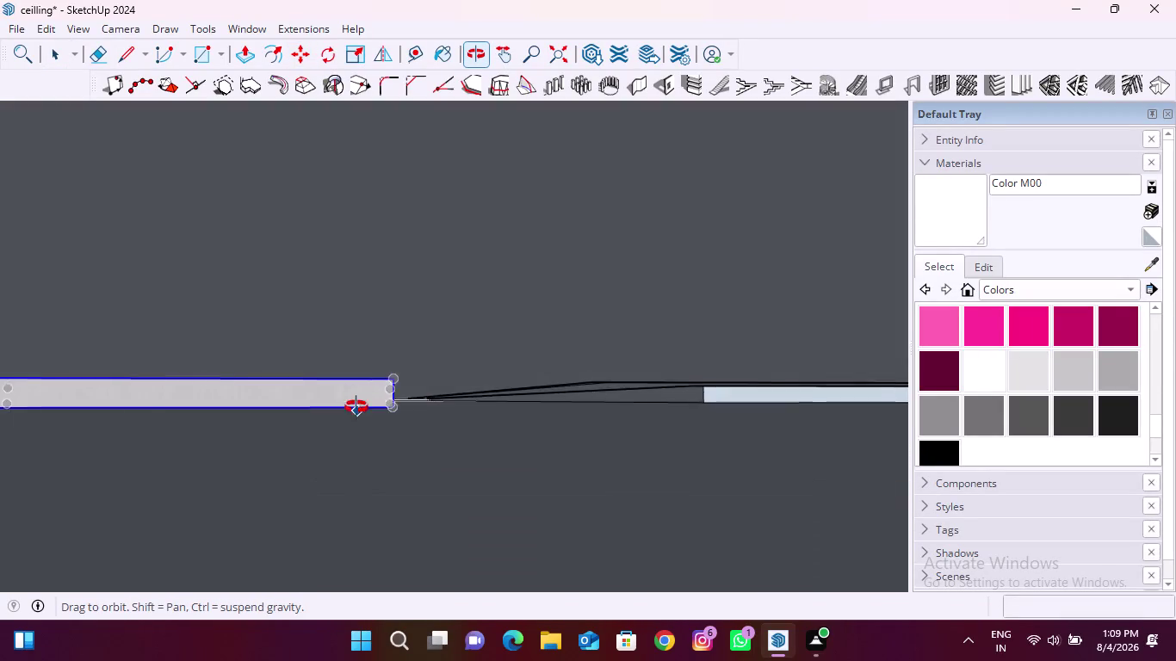
middle_drag(358, 404, 356, 411)
click(392, 377)
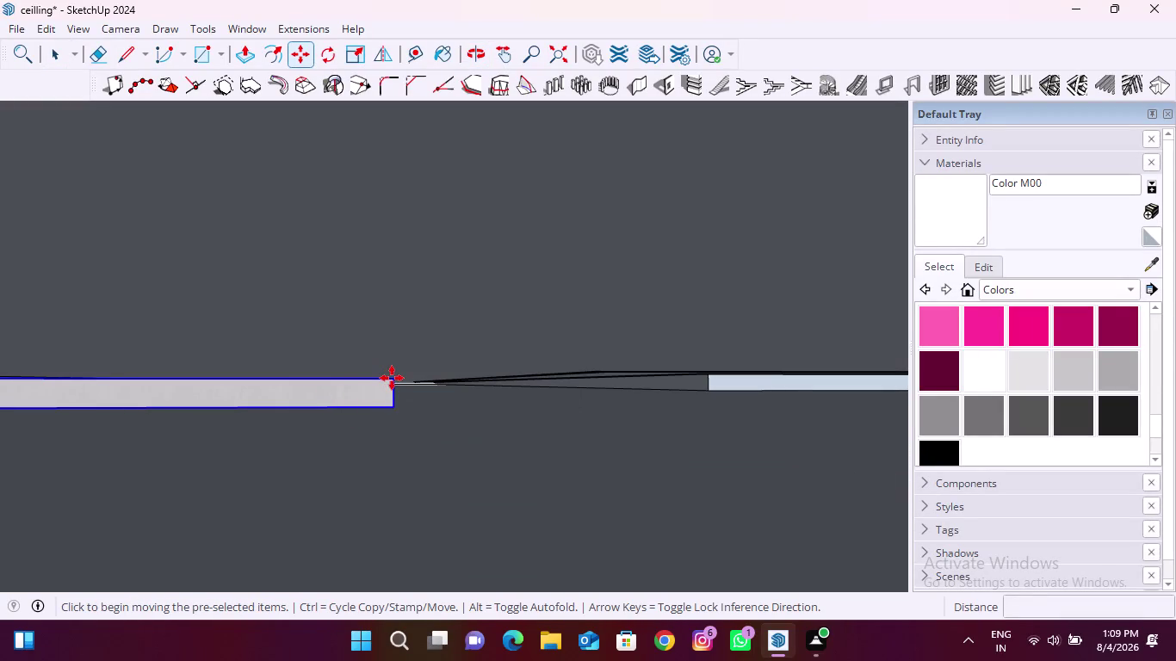
key(Up)
click(397, 417)
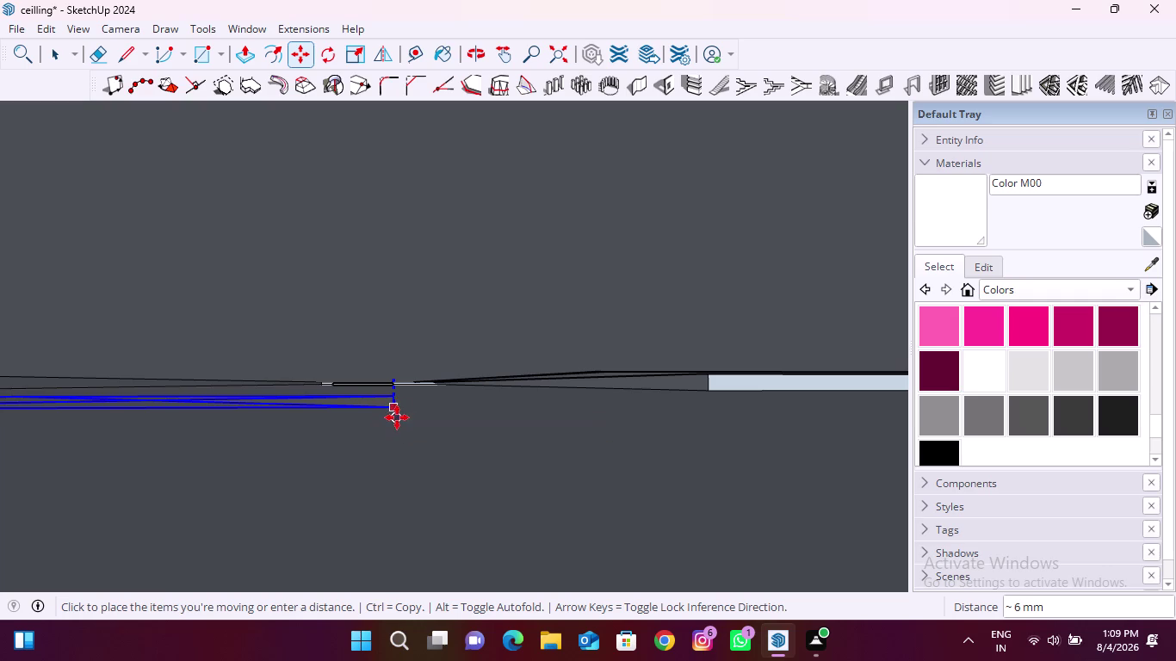
scroll(down, 3)
key(space)
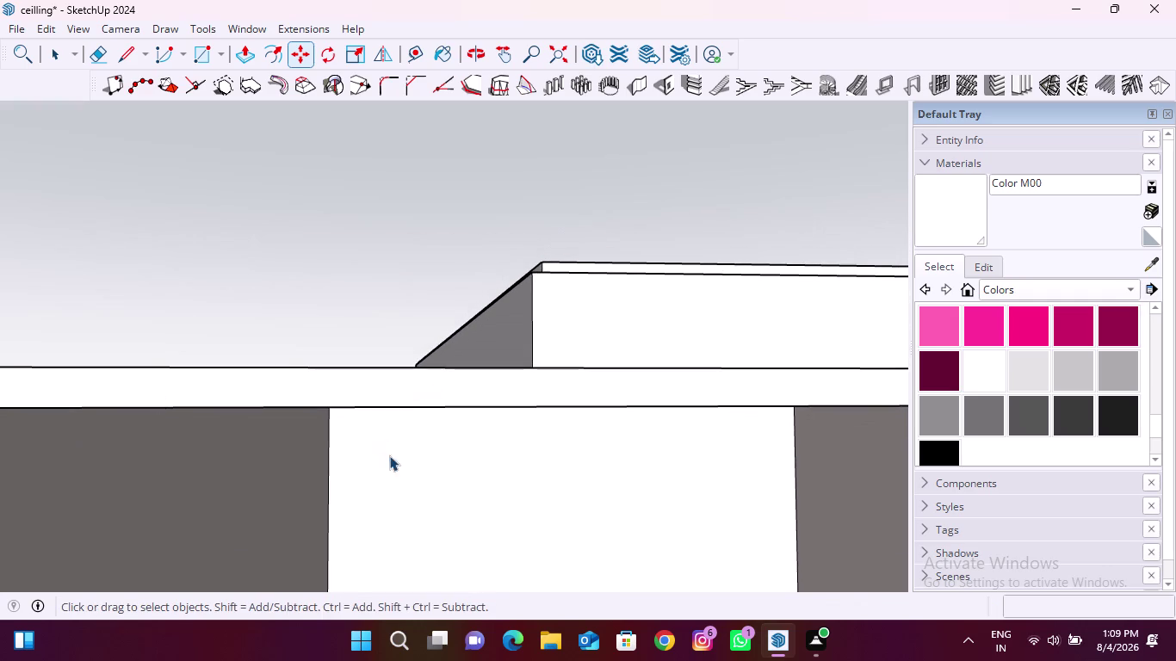
click(401, 311)
Raise a second downlight frame along the blue axis until flush with the ceiling.
middle_drag(330, 460, 335, 444)
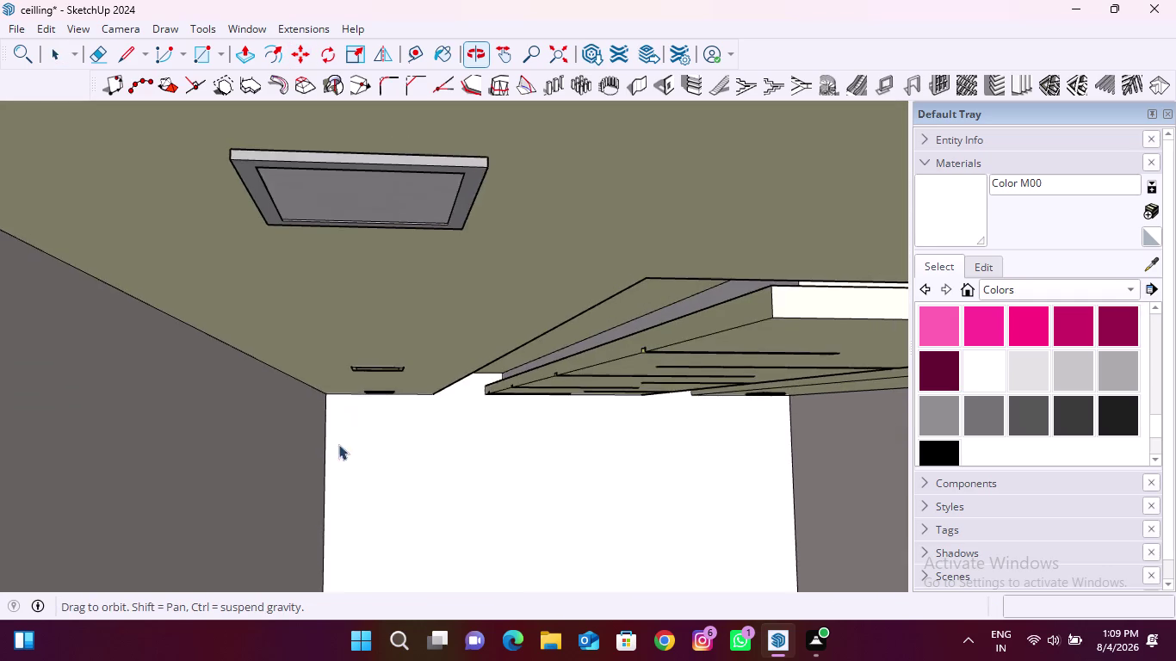
scroll(up, 3)
middle_drag(356, 404, 359, 380)
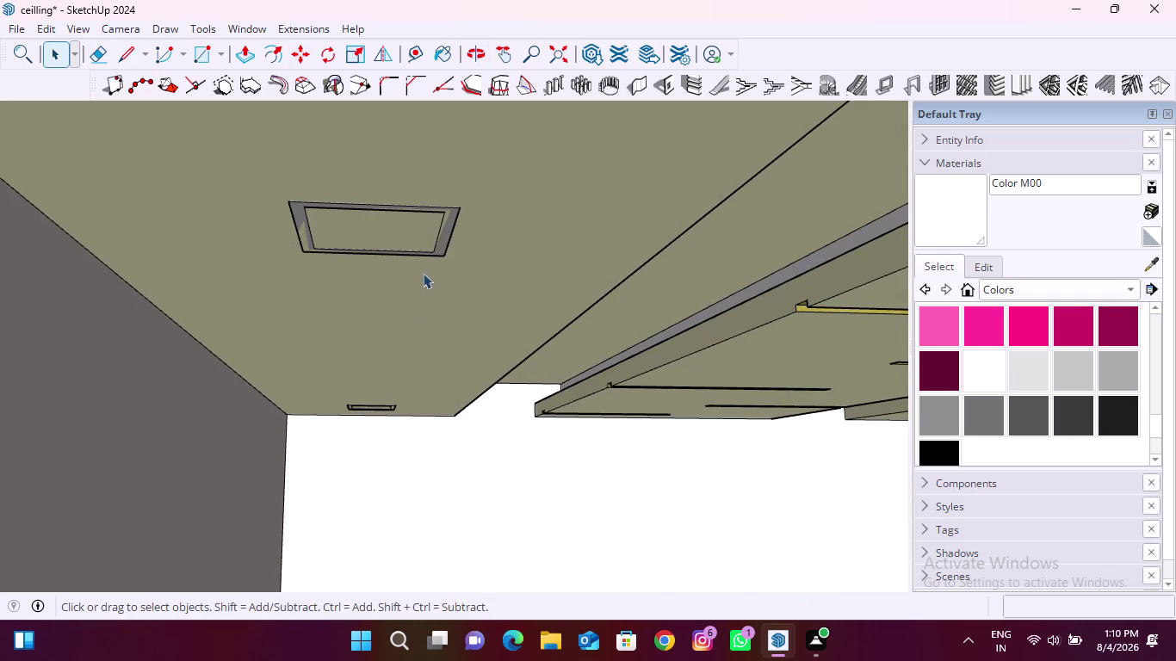
click(446, 229)
scroll(up, 3)
middle_drag(458, 182, 452, 217)
key(m)
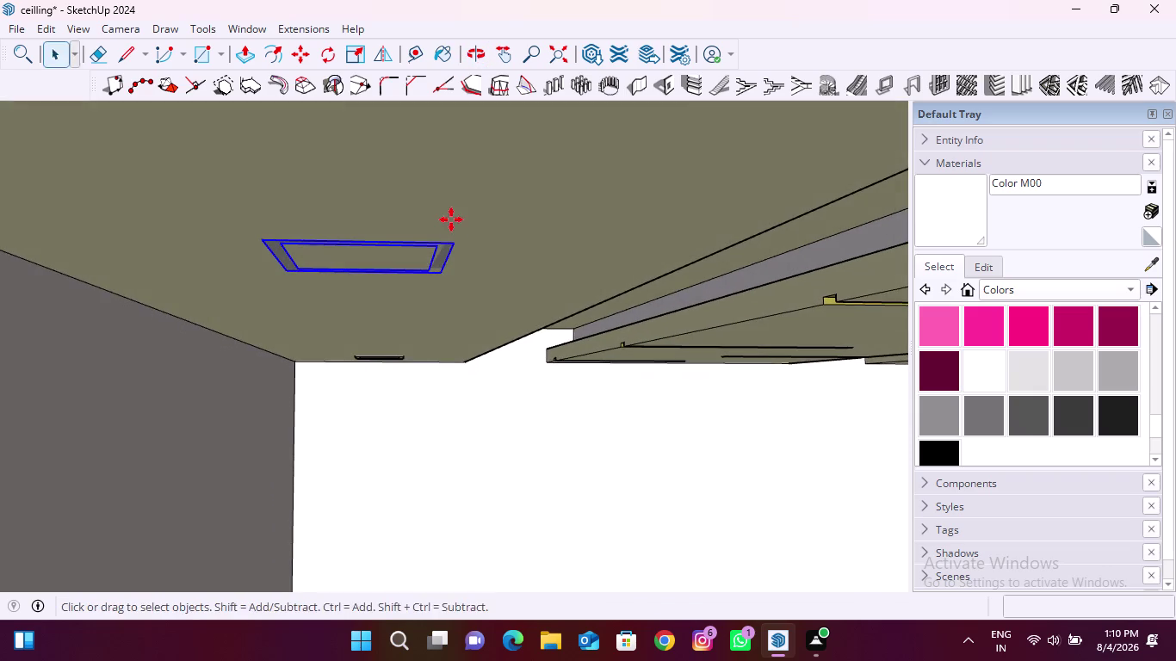
middle_drag(447, 219, 430, 273)
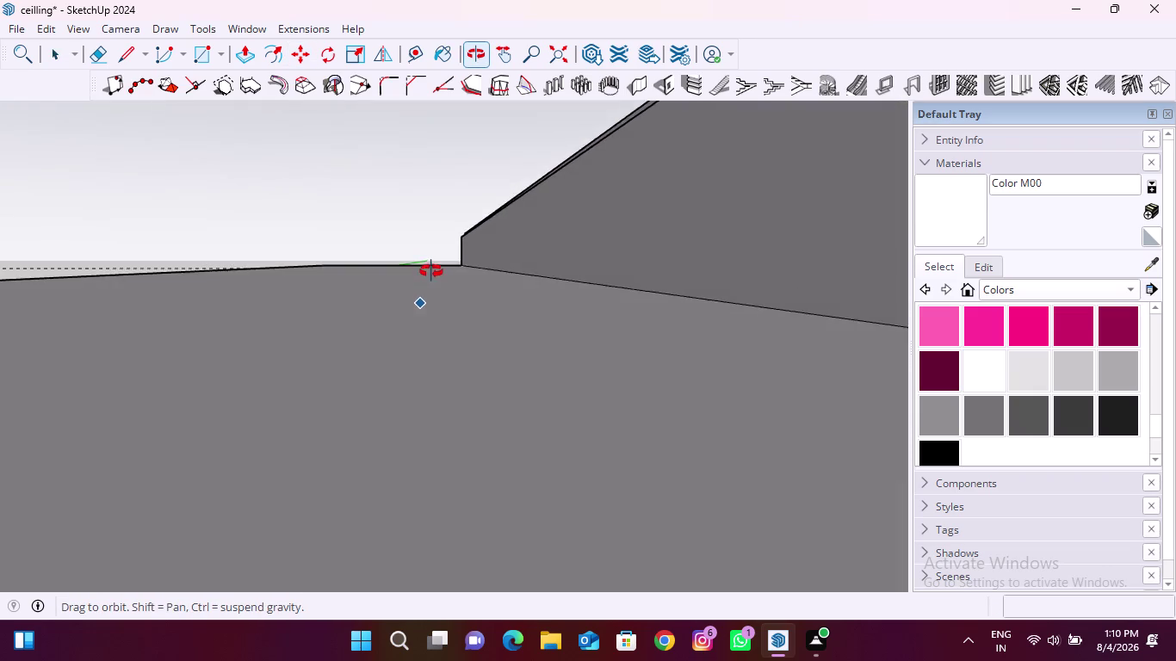
middle_drag(431, 273, 434, 265)
scroll(up, 3)
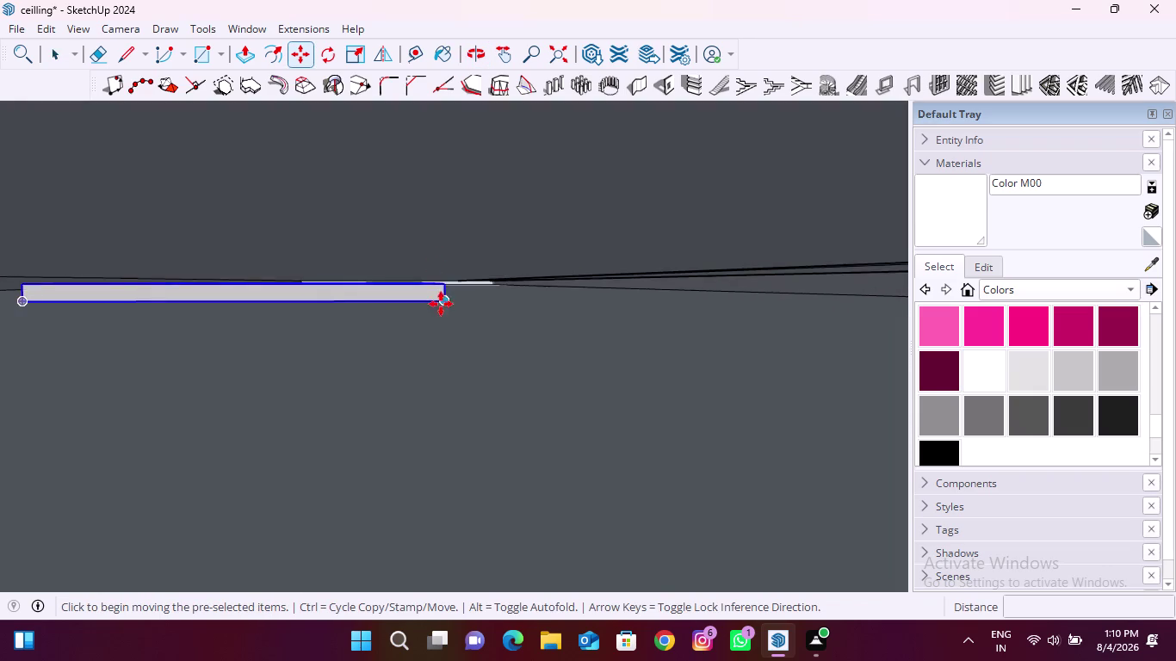
scroll(up, 3)
click(446, 278)
key(Up)
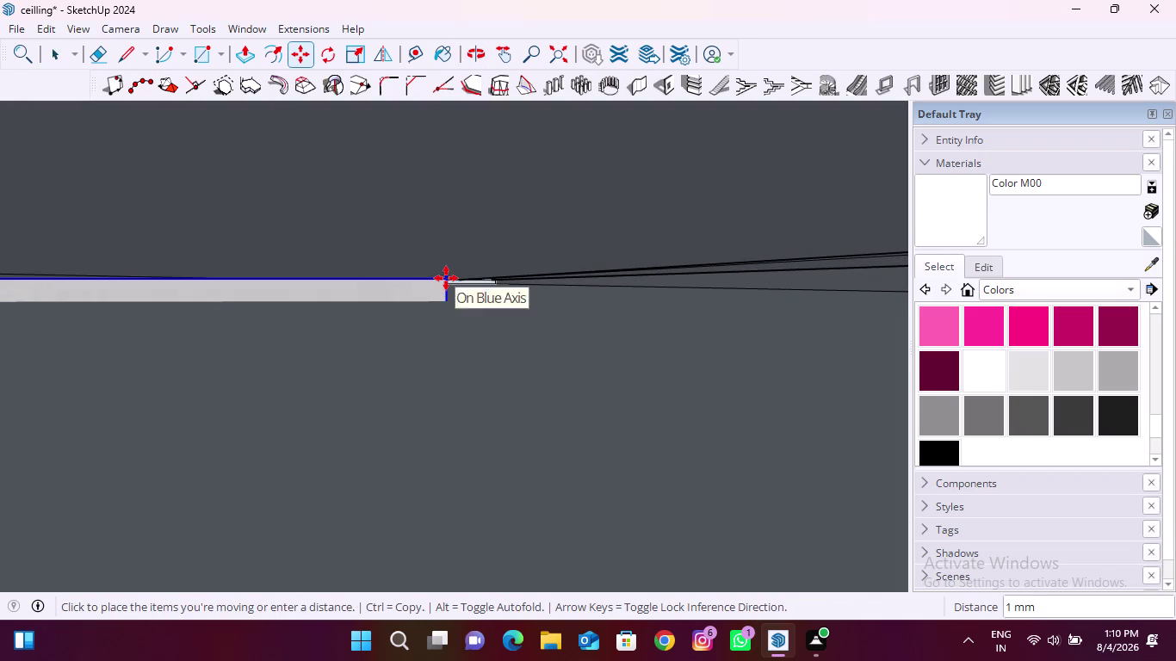
click(446, 308)
scroll(down, 3)
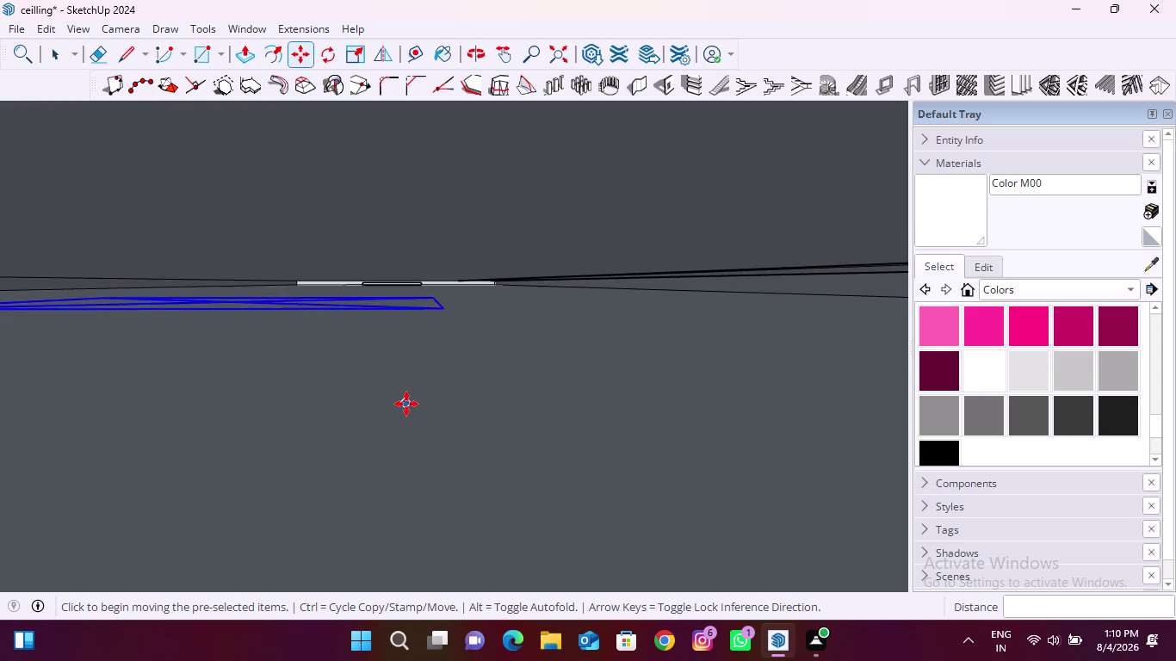
key(space)
Move the next downlight frame vertically to ceiling level.
scroll(down, 3)
scroll(up, 3)
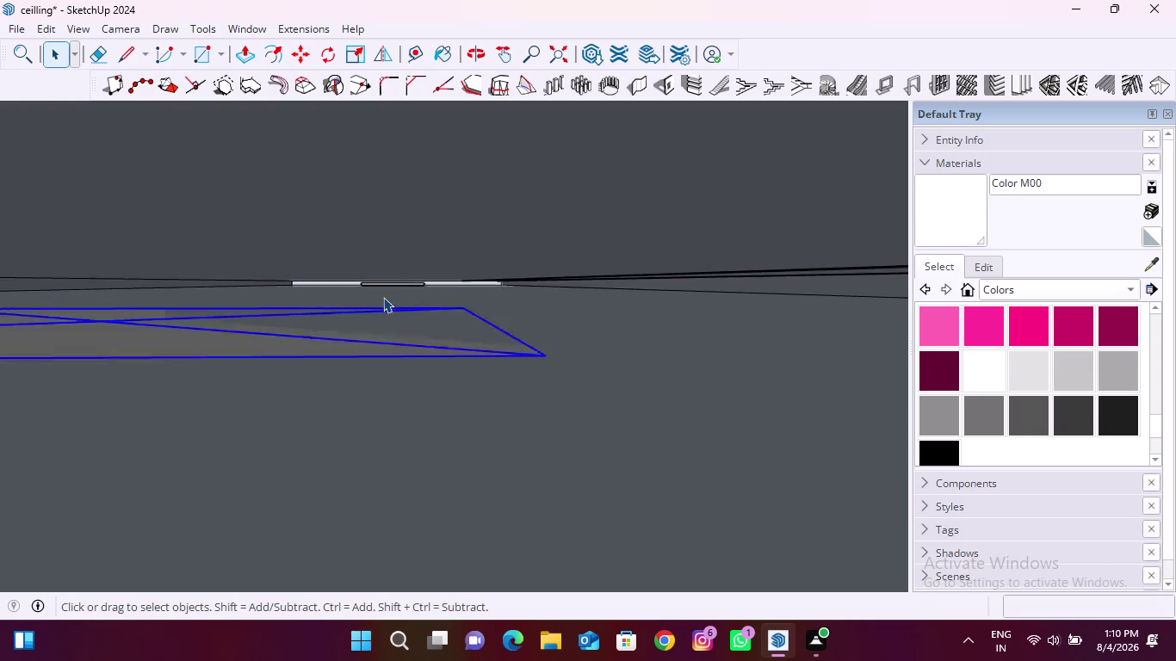
scroll(up, 3)
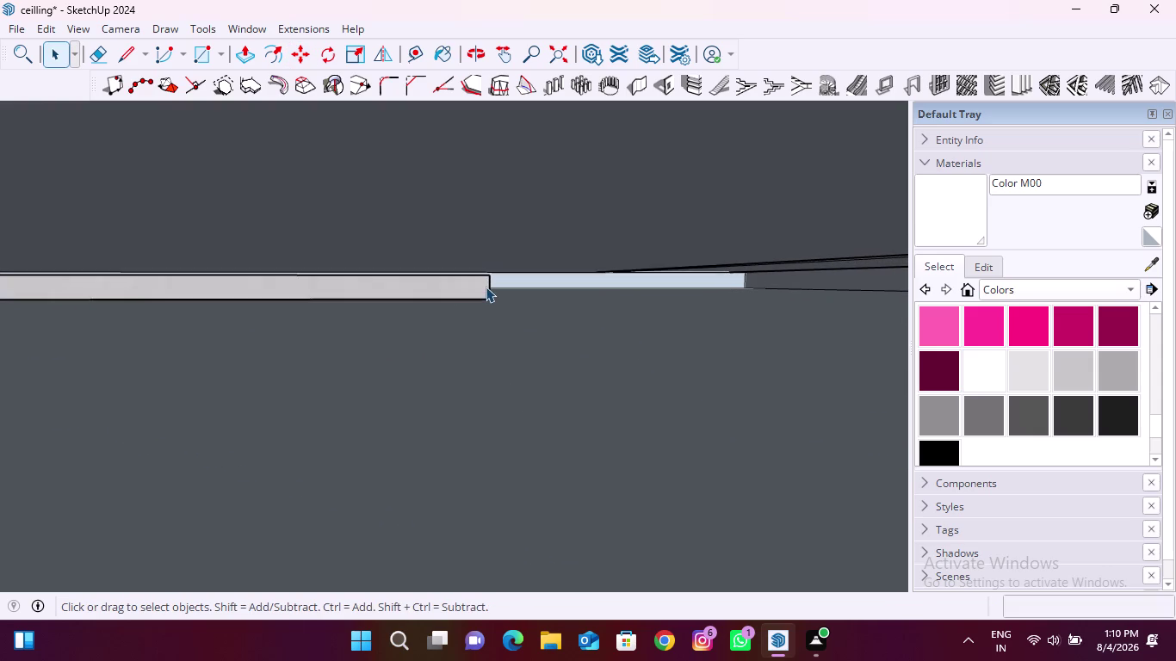
scroll(up, 3)
click(486, 286)
key(m)
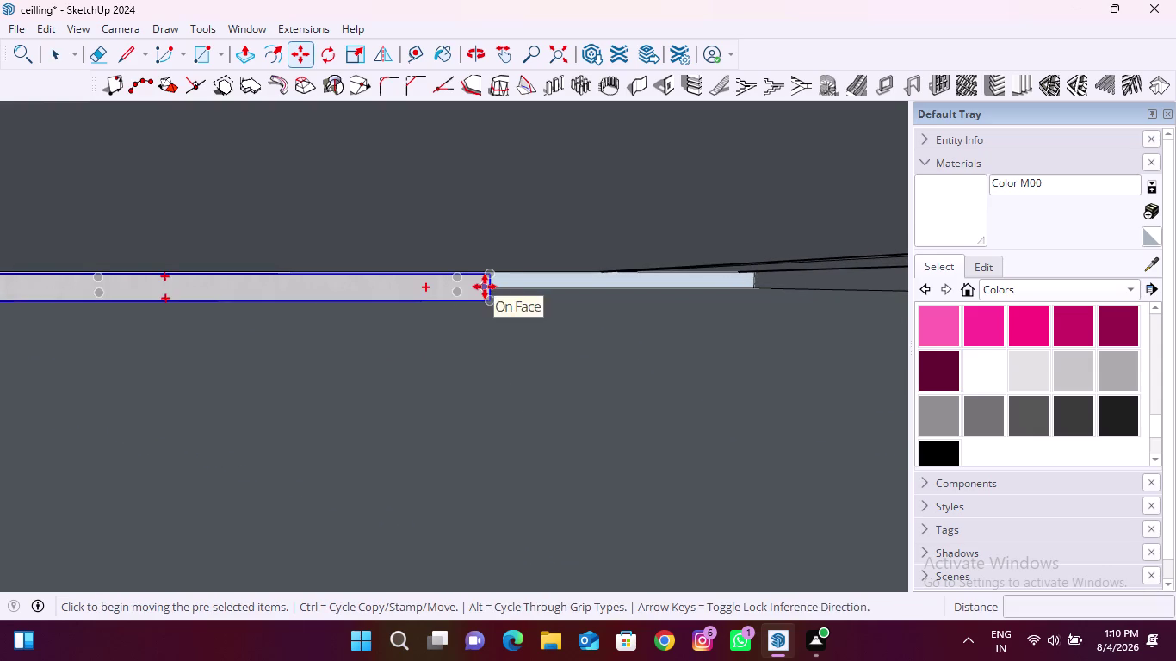
click(489, 274)
key(Up)
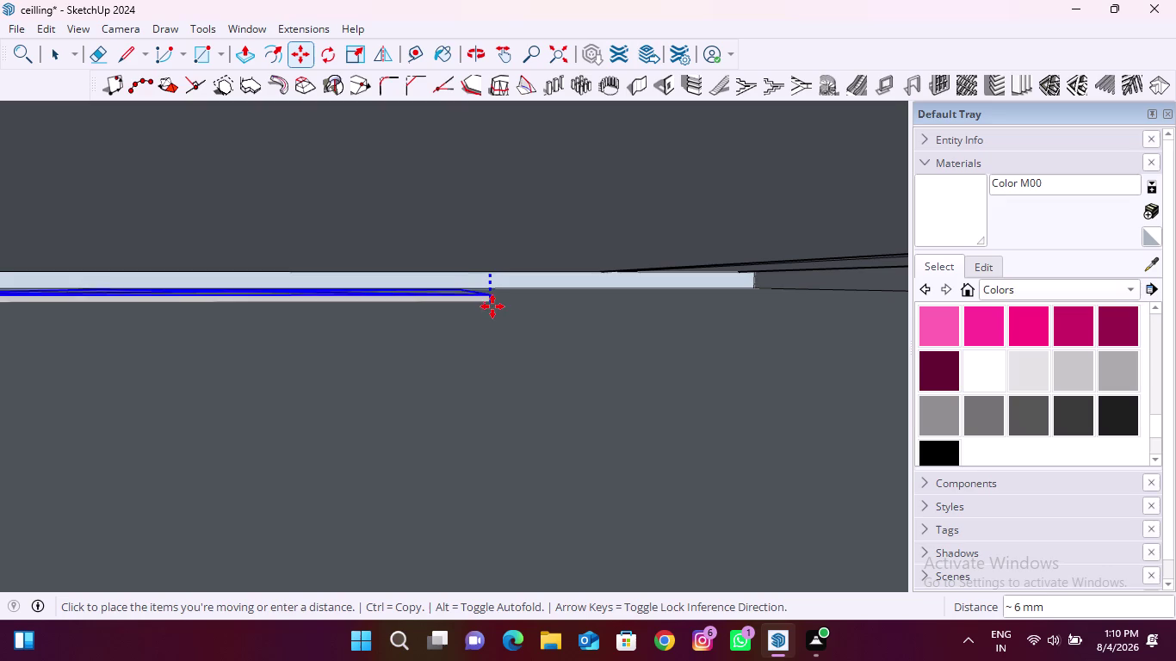
click(493, 309)
scroll(down, 3)
key(space)
scroll(down, 3)
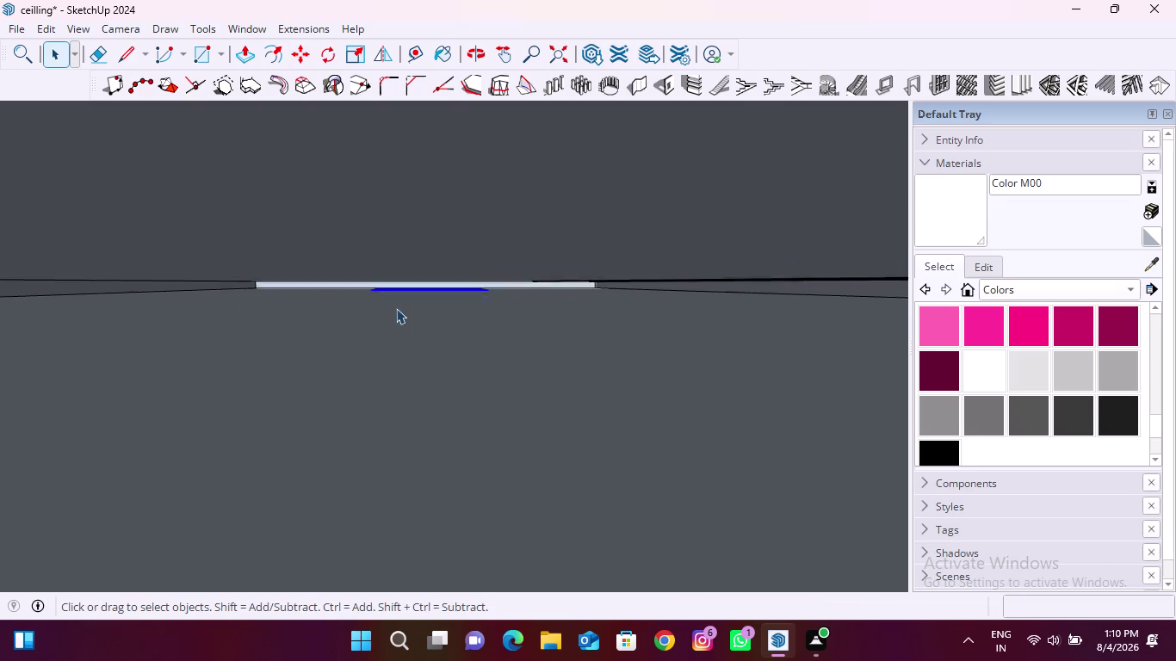
scroll(down, 3)
click(564, 54)
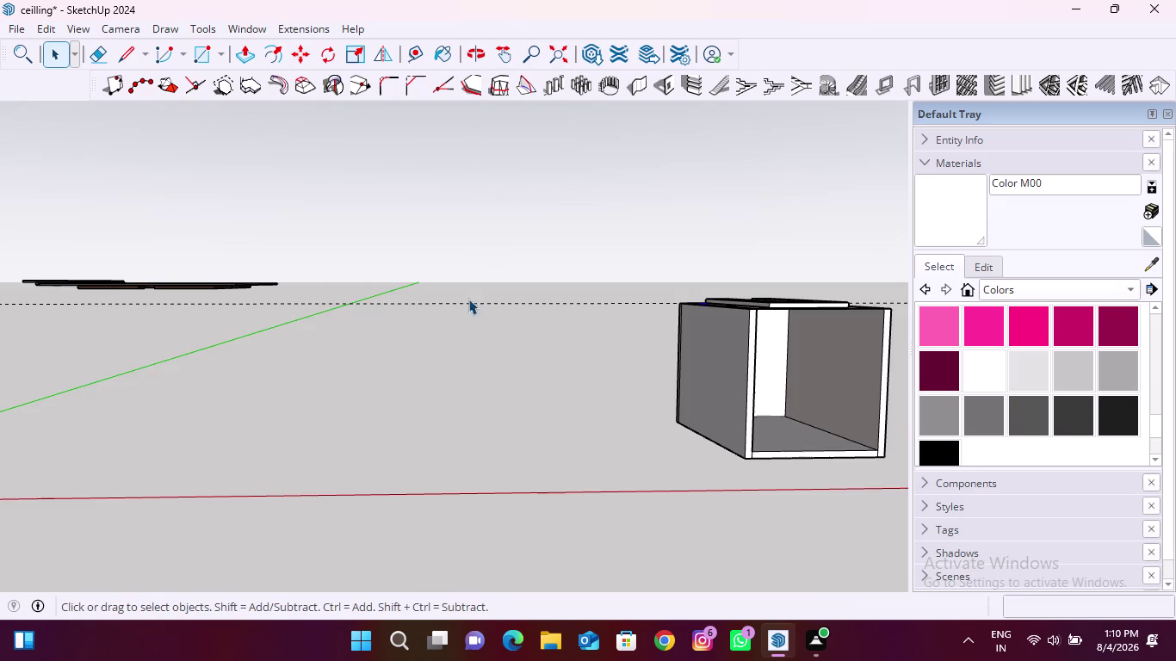
Orbit and zoom beneath the room box to look up at the false ceiling.
middle_drag(717, 332, 549, 276)
scroll(down, 3)
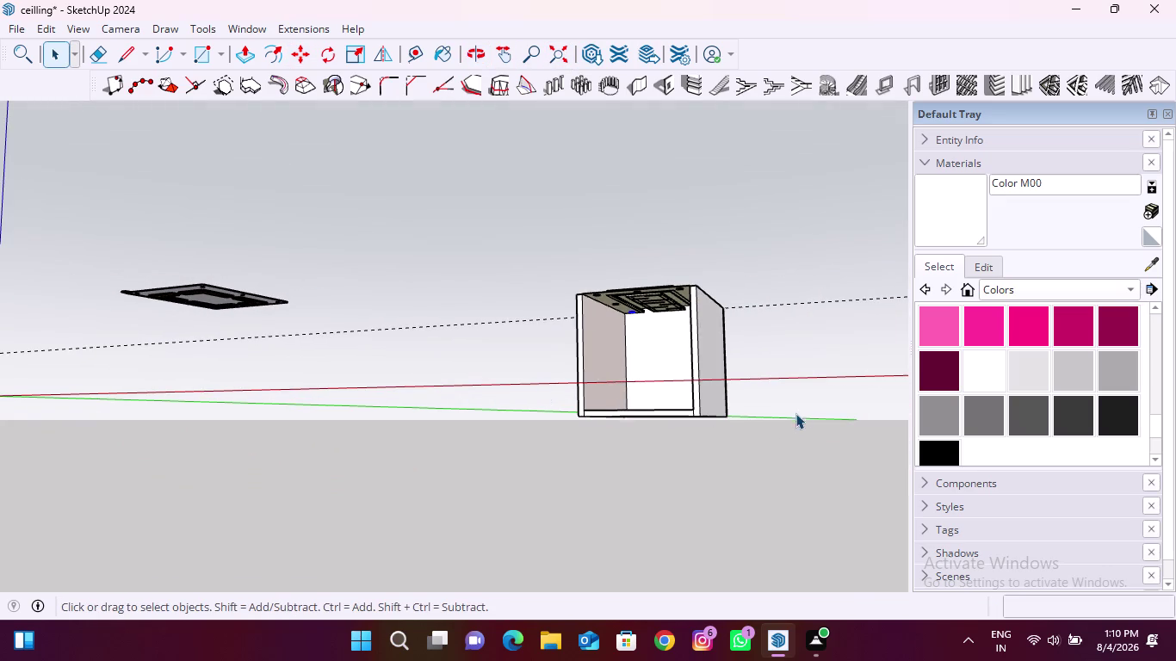
click(805, 342)
middle_drag(588, 382, 639, 328)
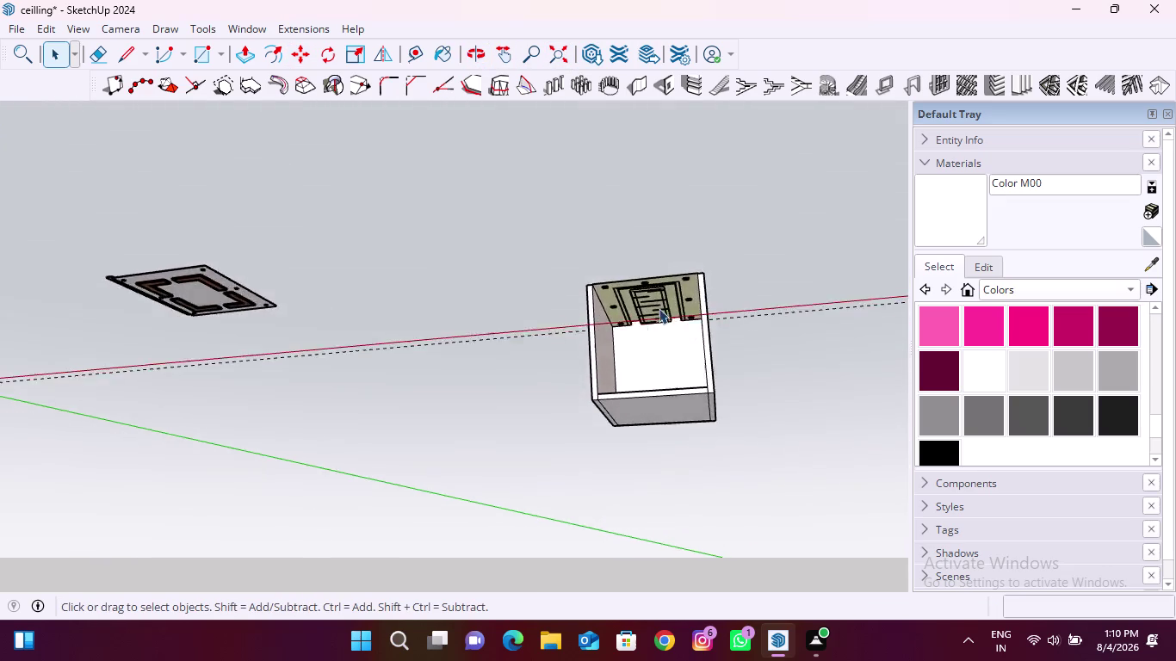
scroll(up, 3)
scroll(down, 3)
middle_drag(286, 397, 353, 365)
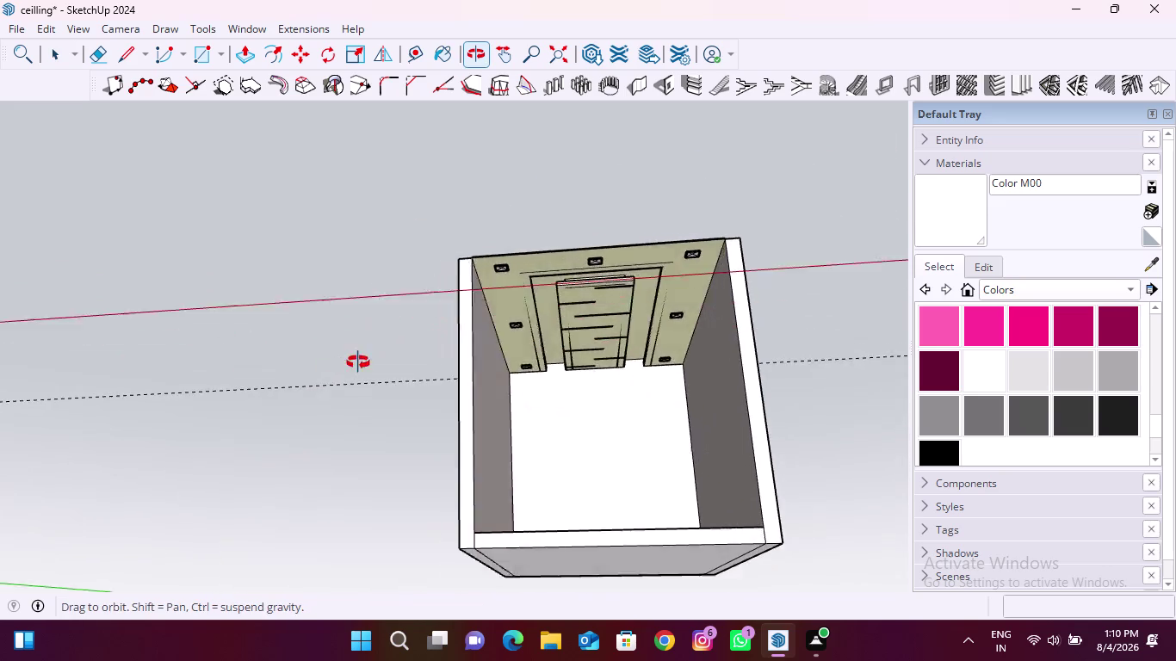
middle_drag(353, 365, 375, 357)
scroll(up, 3)
scroll(down, 3)
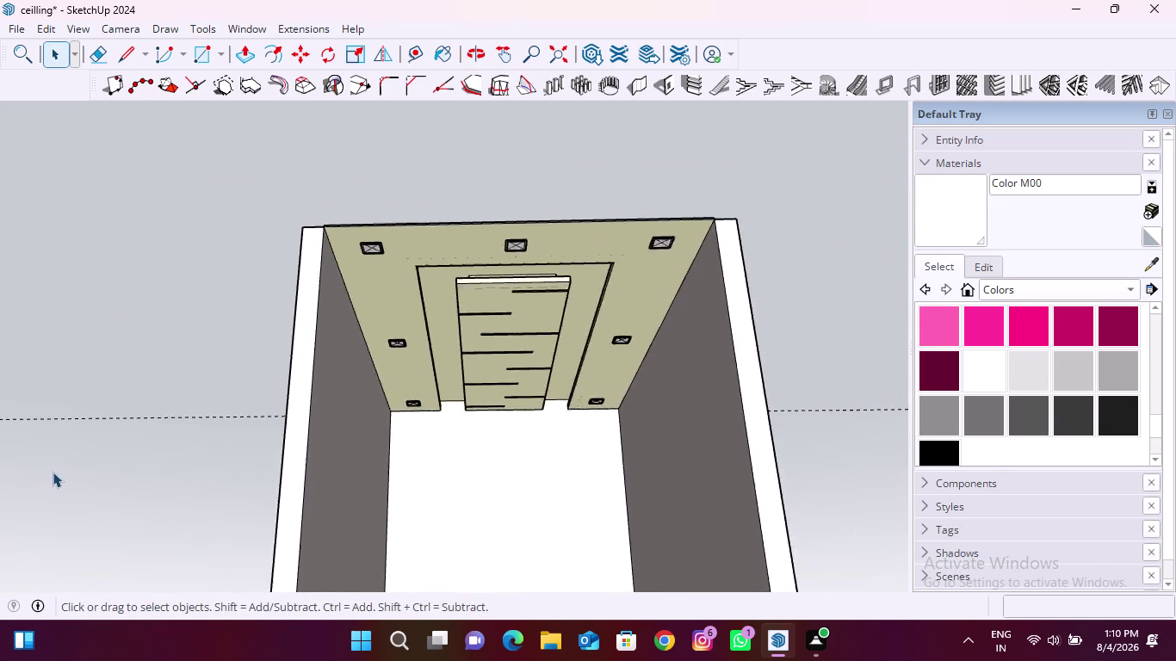
scroll(down, 3)
scroll(up, 3)
scroll(down, 3)
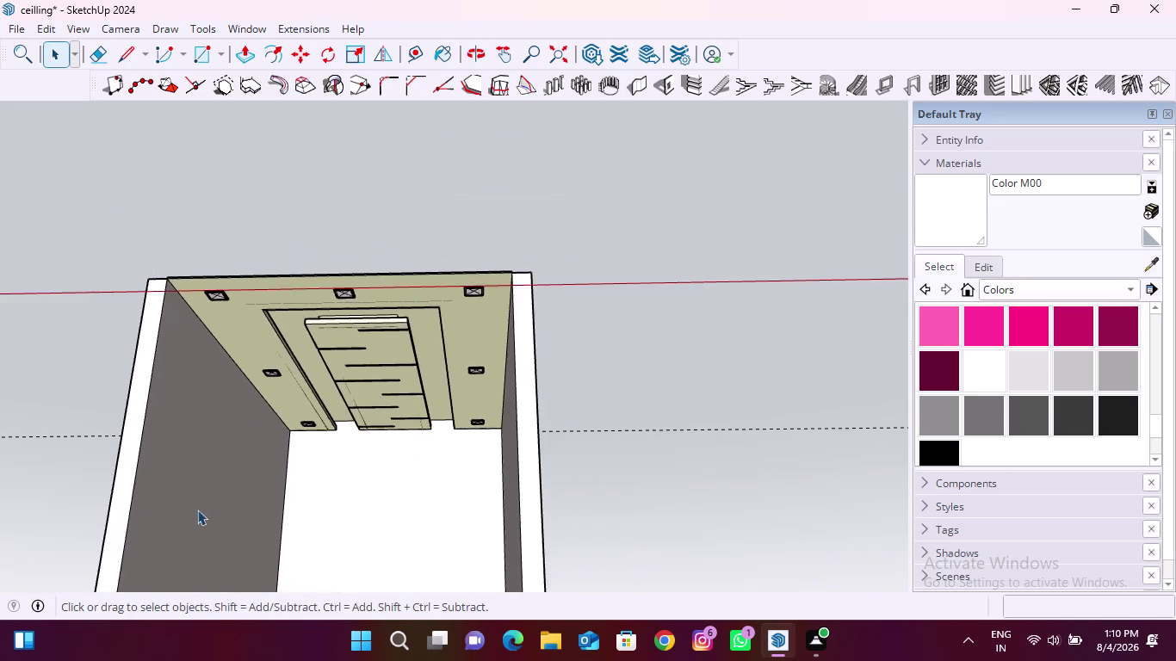
Straighten the upward view and centre the ceiling layout on screen.
middle_drag(236, 510, 273, 517)
scroll(up, 3)
scroll(down, 3)
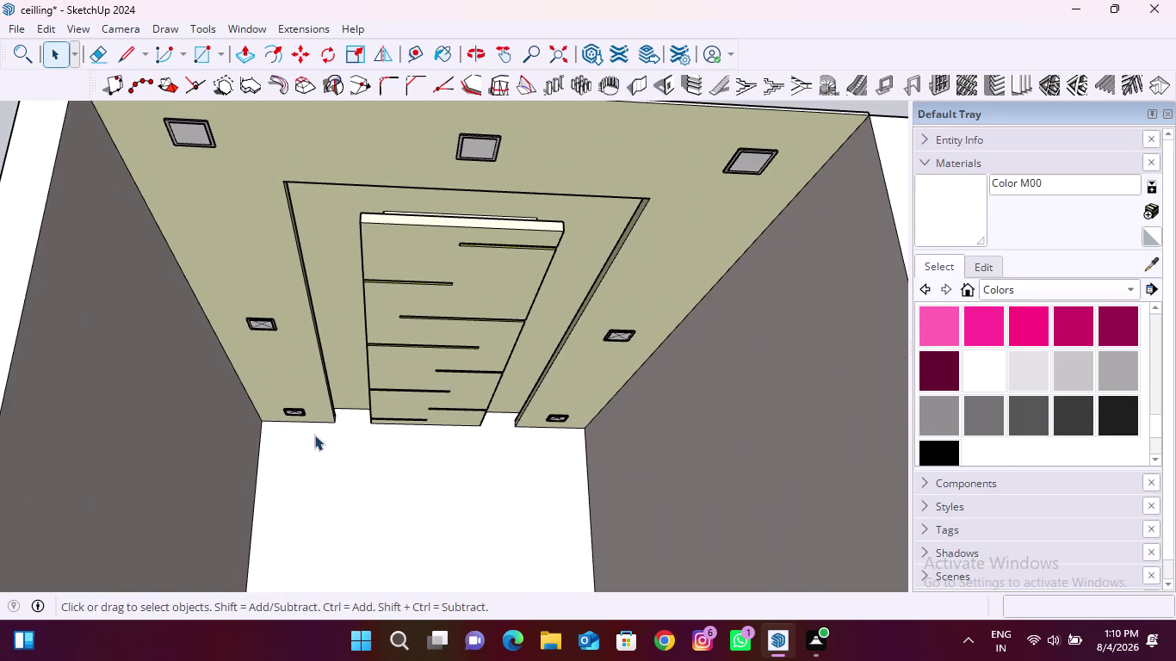
middle_click(291, 473)
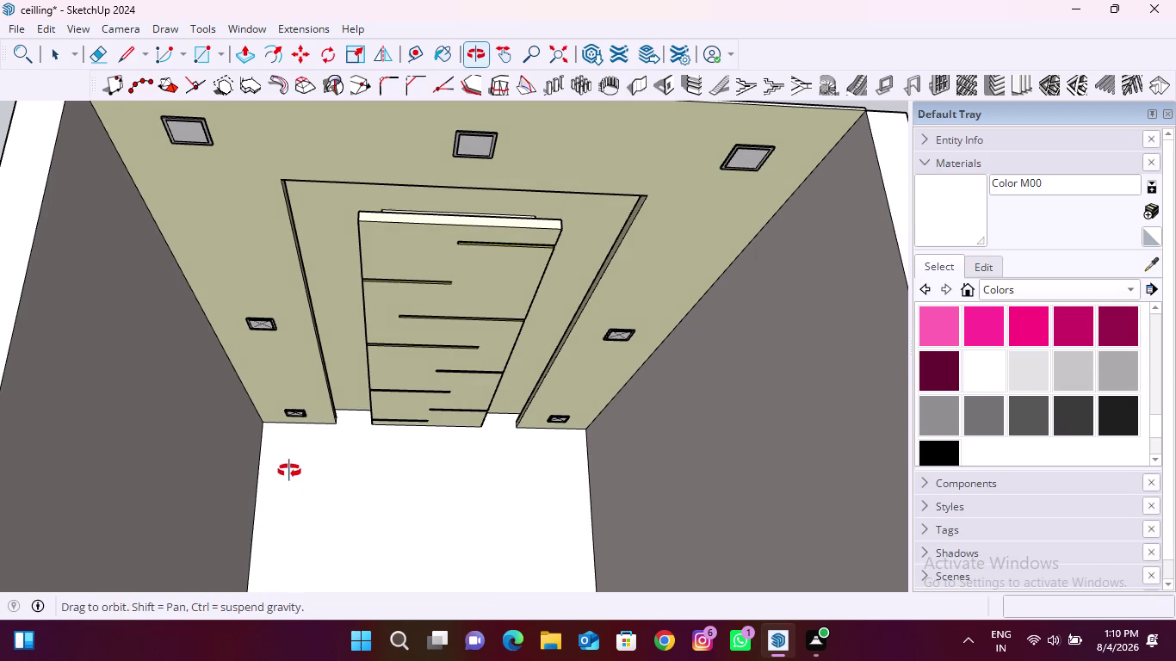
scroll(down, 3)
middle_click(284, 475)
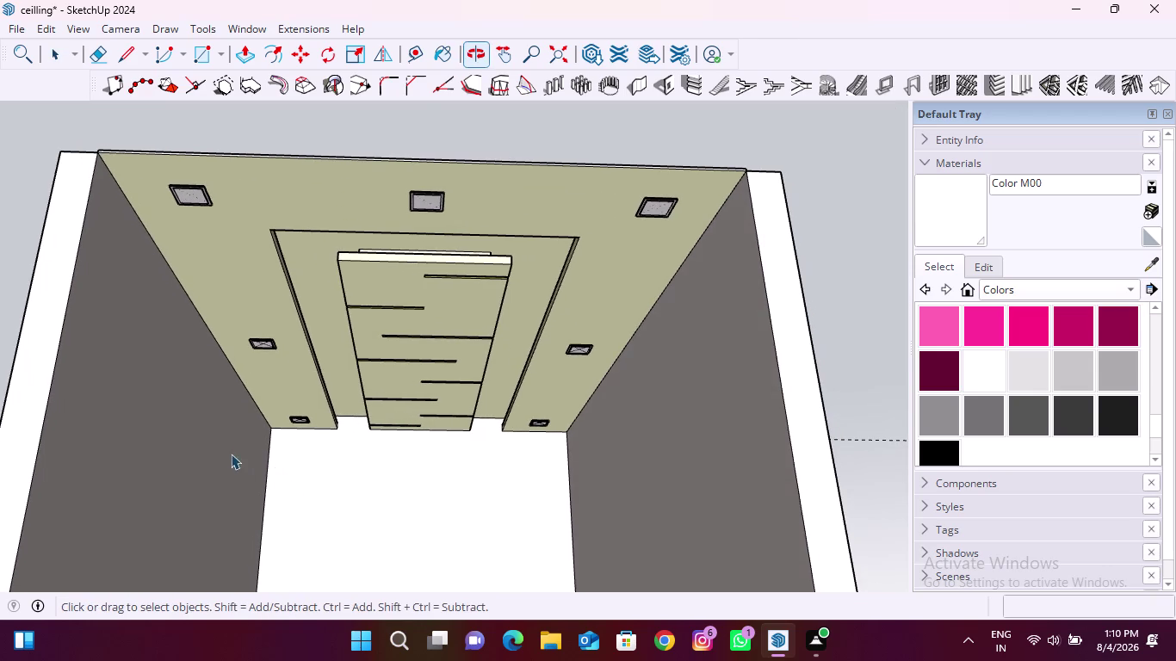
scroll(up, 3)
middle_drag(391, 475, 372, 471)
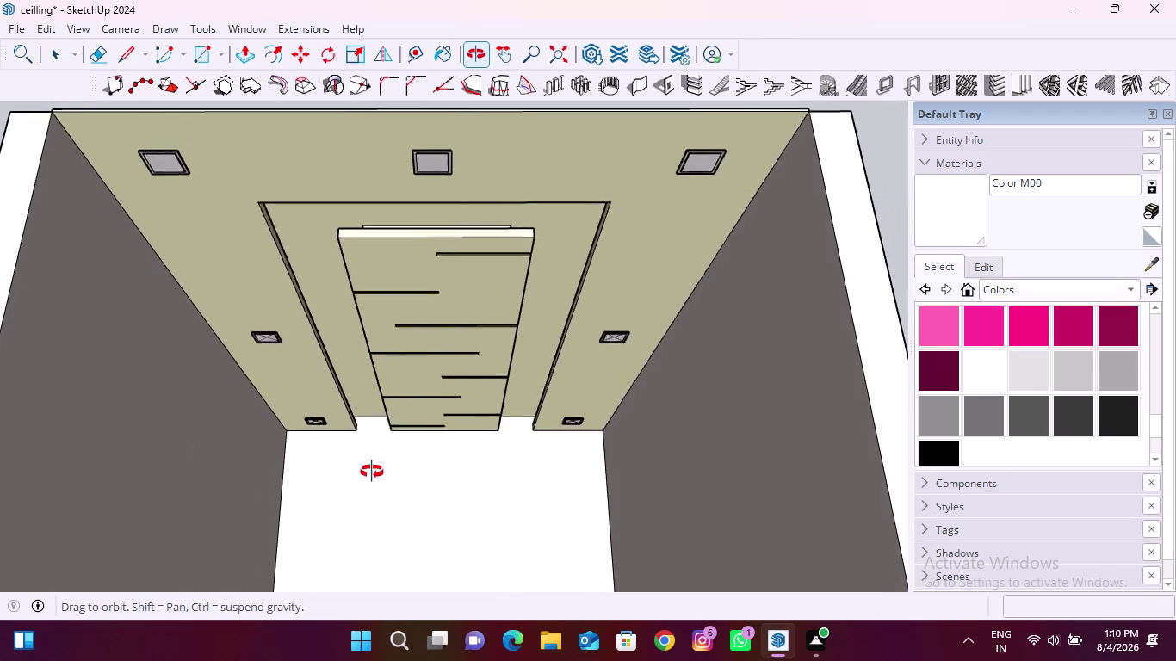
middle_drag(372, 472, 368, 472)
scroll(down, 3)
scroll(up, 3)
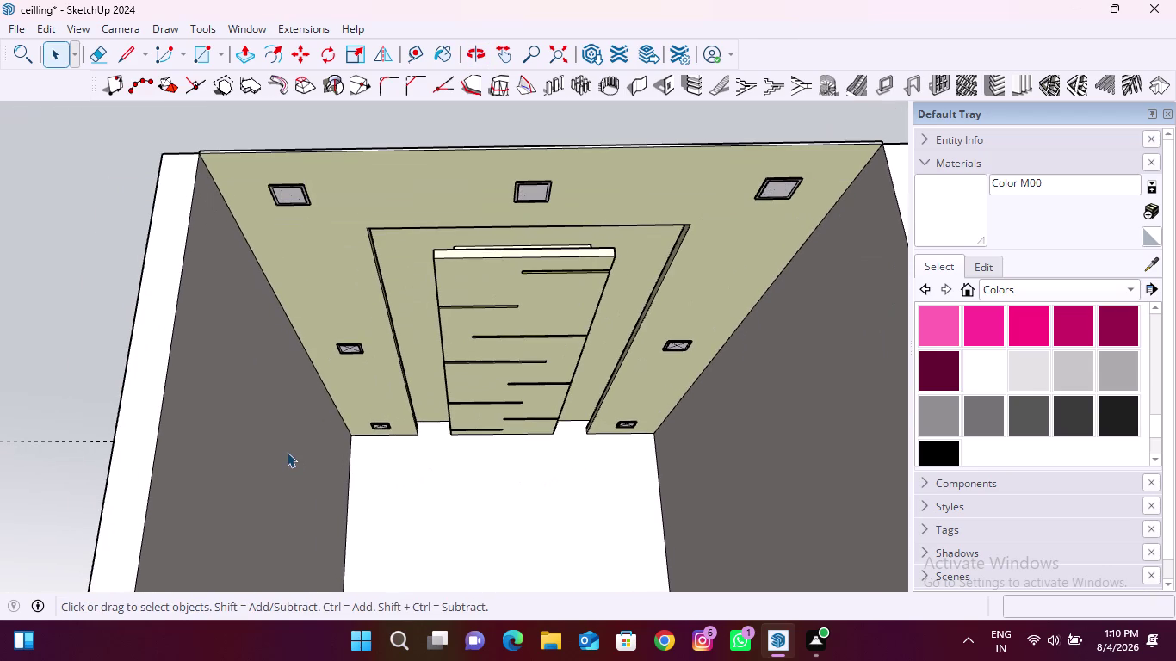
middle_drag(287, 452, 296, 452)
scroll(down, 3)
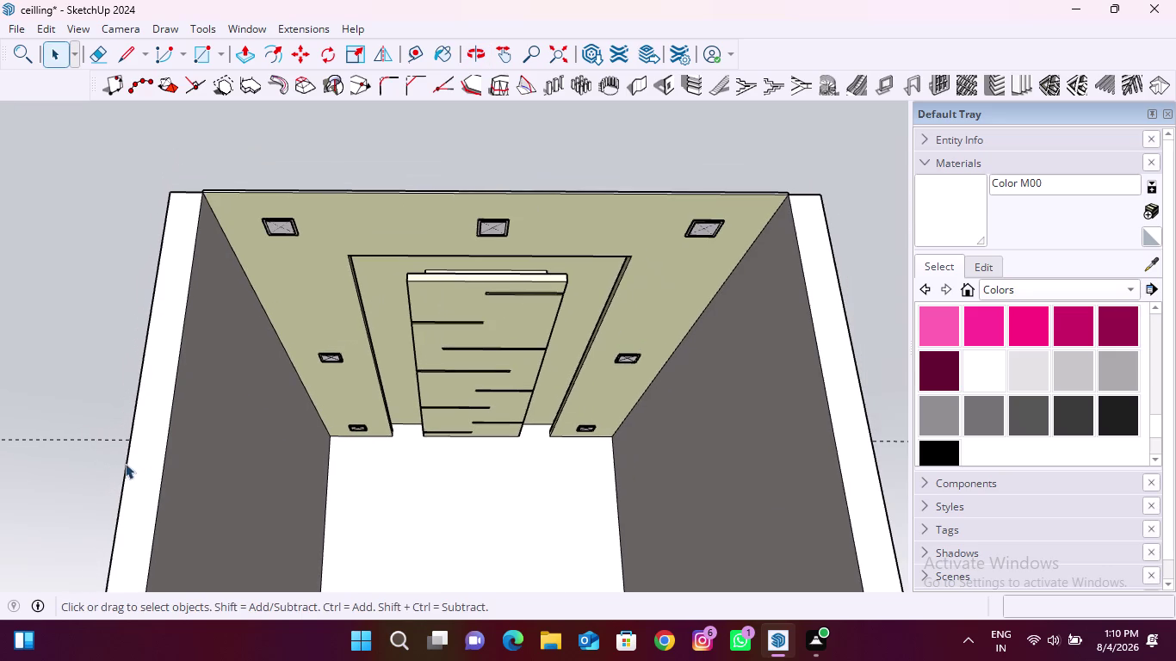
scroll(up, 3)
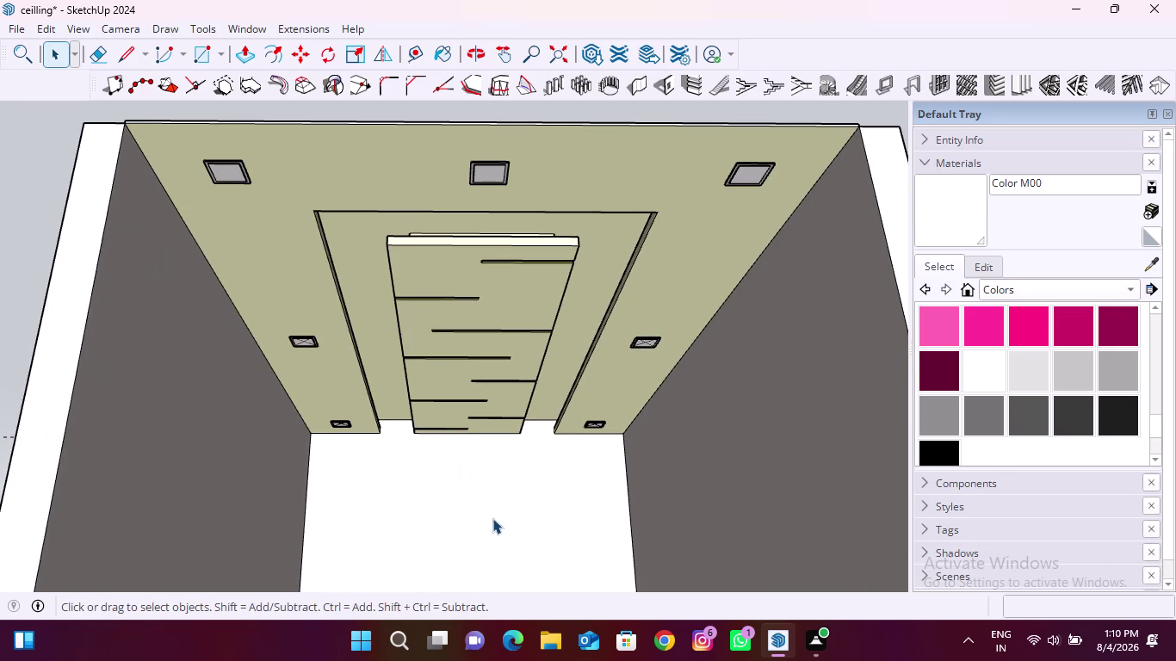
Fine-tune the tilt onto the cove panels and downlights, then return to Select.
middle_drag(484, 520, 485, 507)
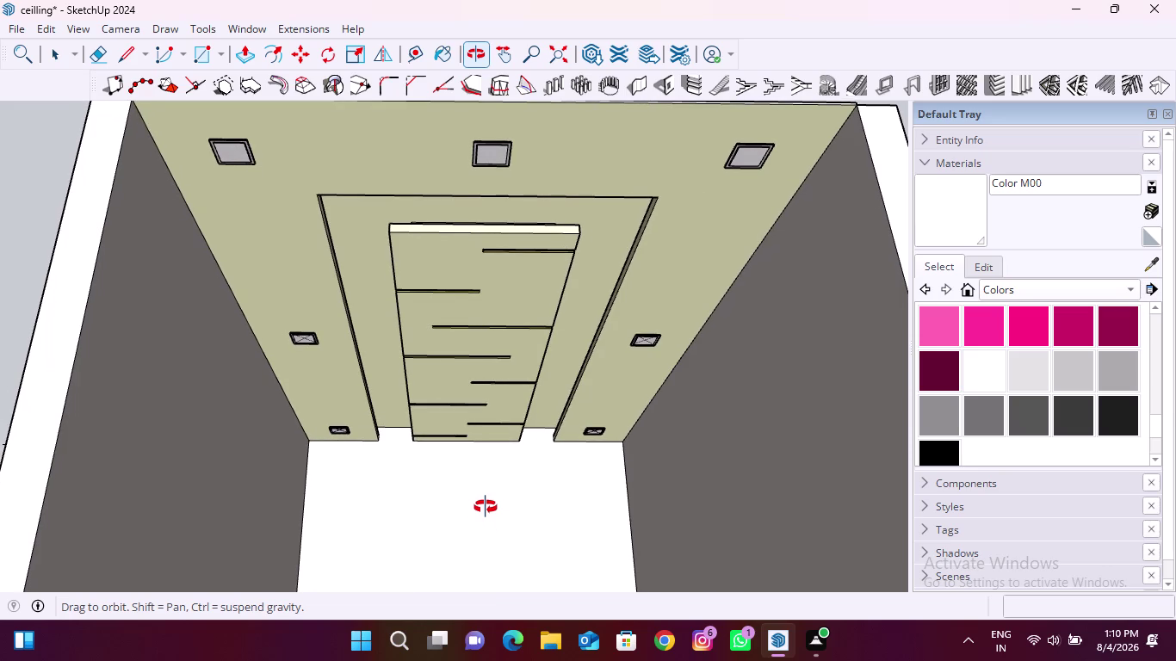
middle_drag(485, 507, 486, 512)
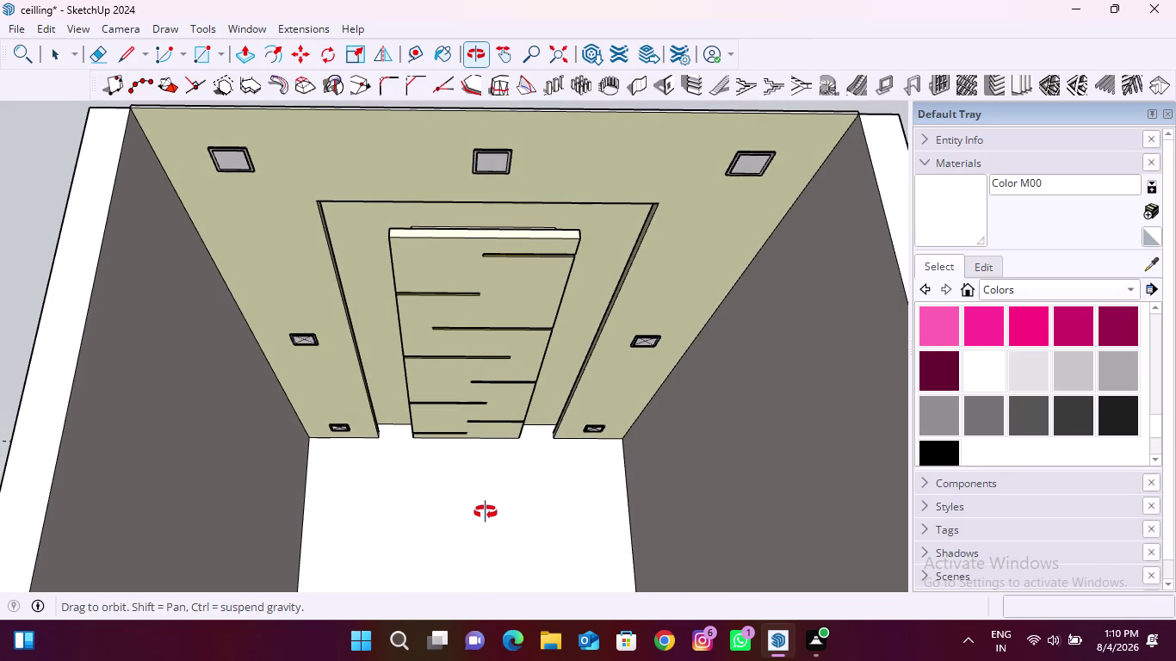
middle_drag(485, 512, 485, 507)
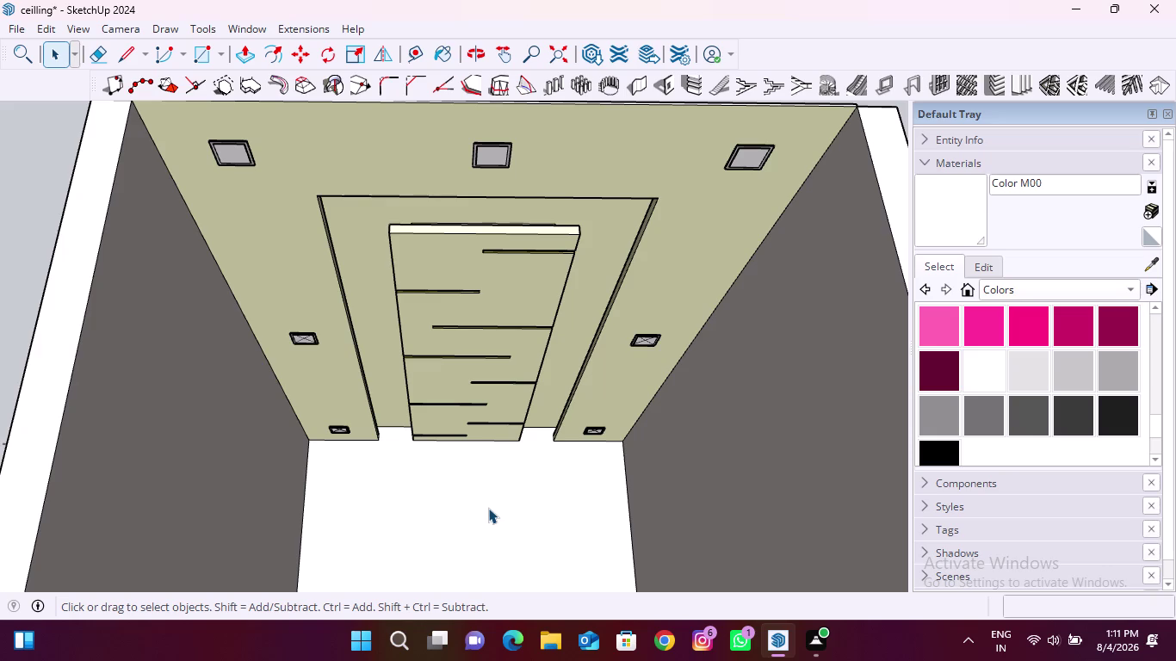
scroll(down, 3)
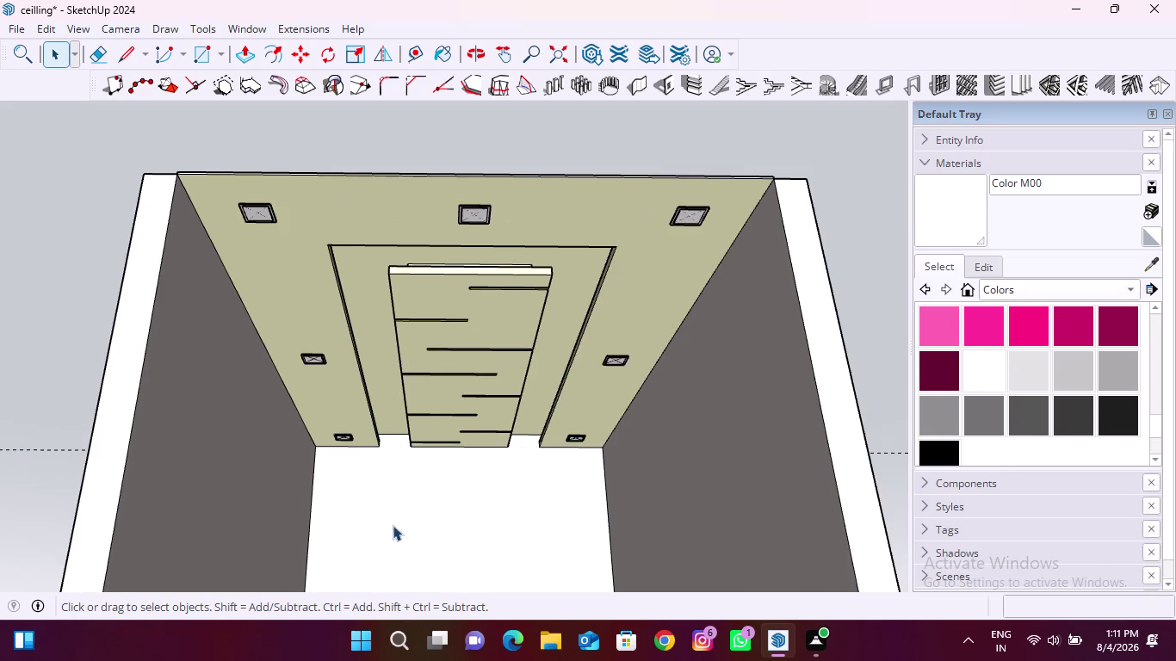
middle_drag(394, 526, 397, 511)
scroll(up, 3)
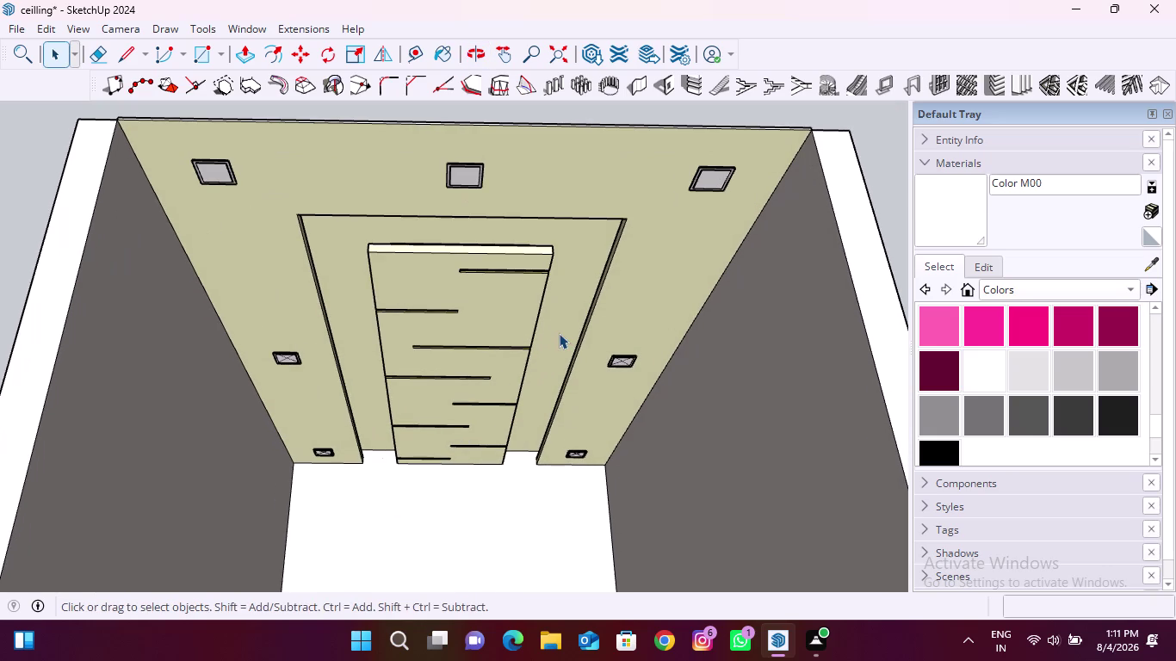
key(s)
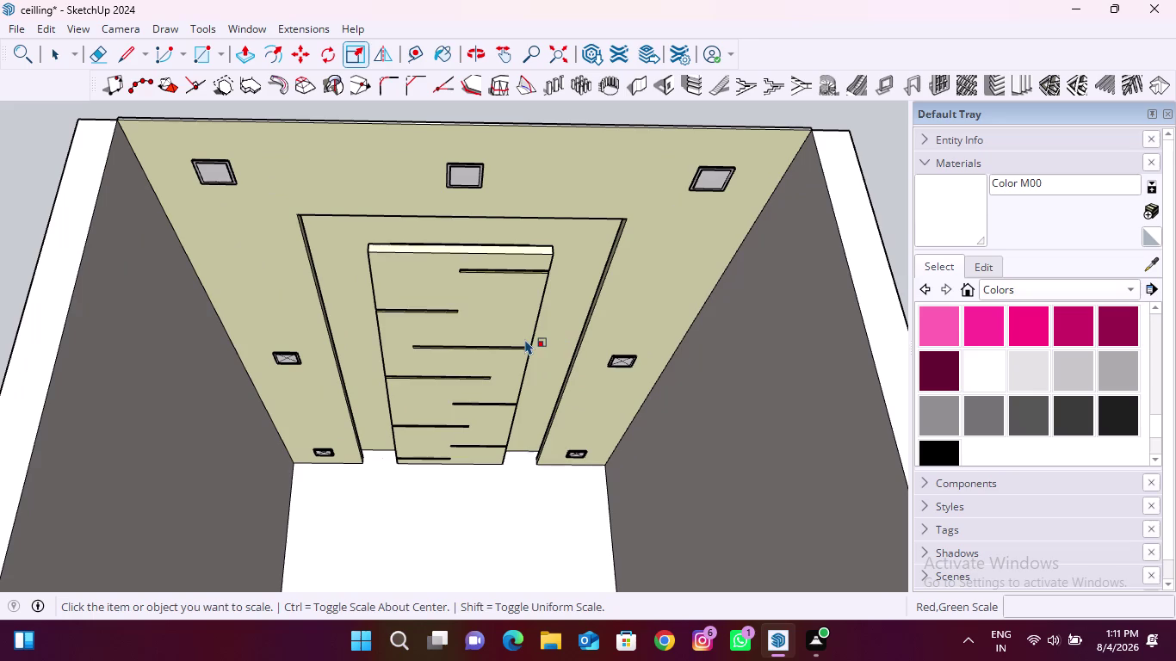
key(space)
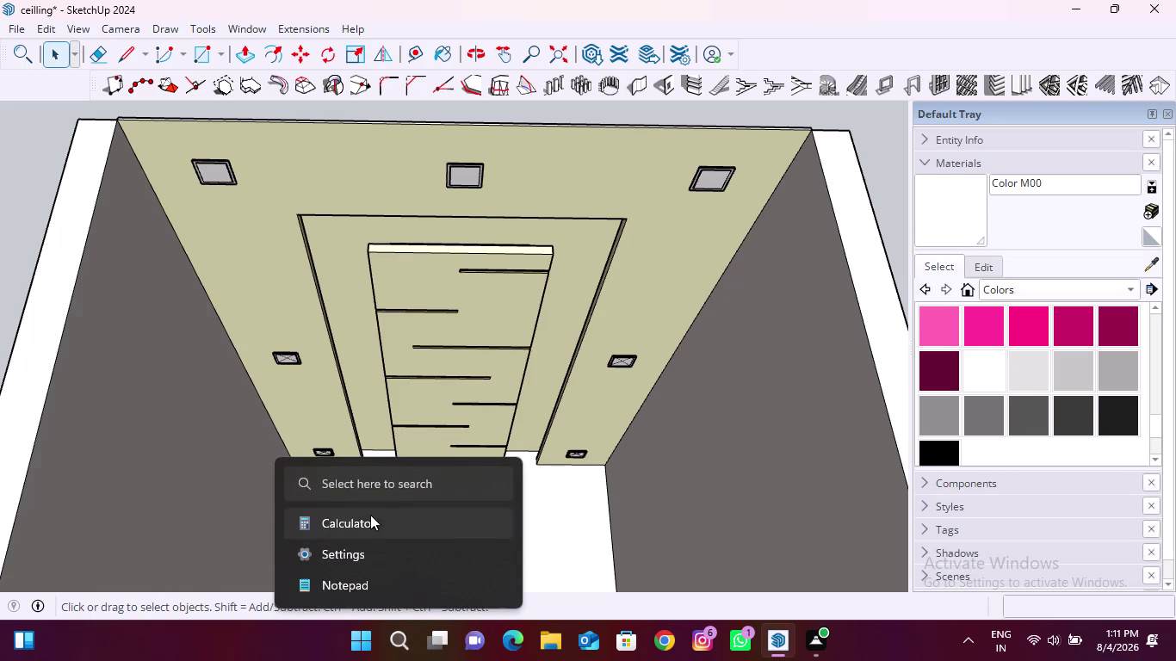
Launch Snipping Tool from search and begin a new snip, showing the shape options.
click(377, 485)
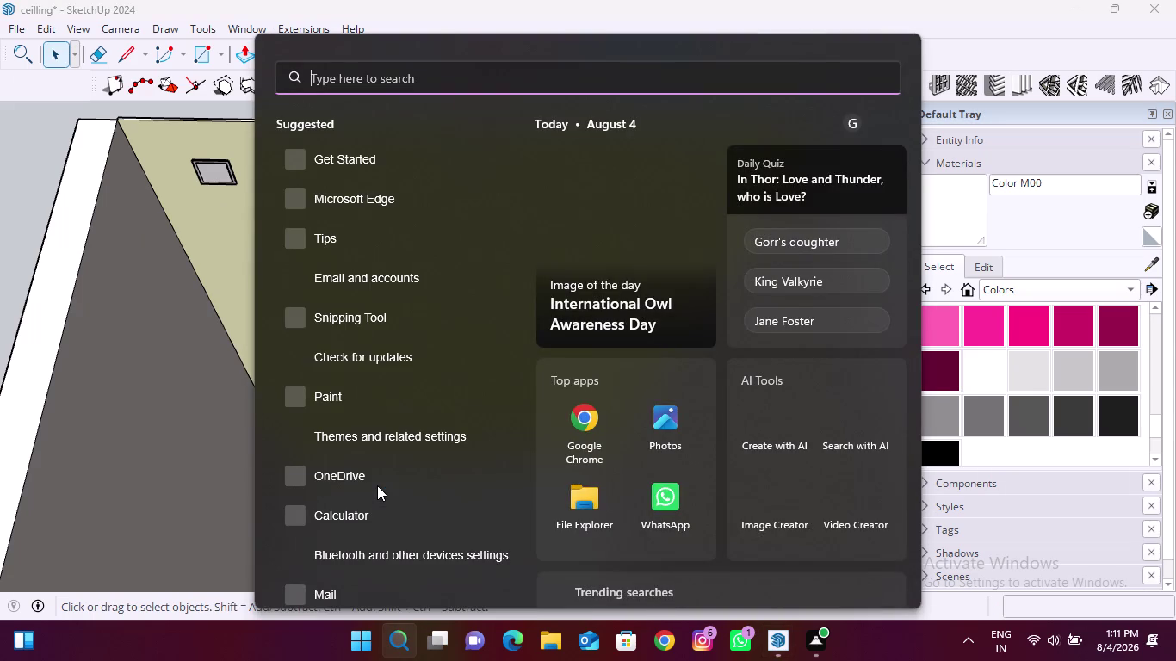
click(381, 325)
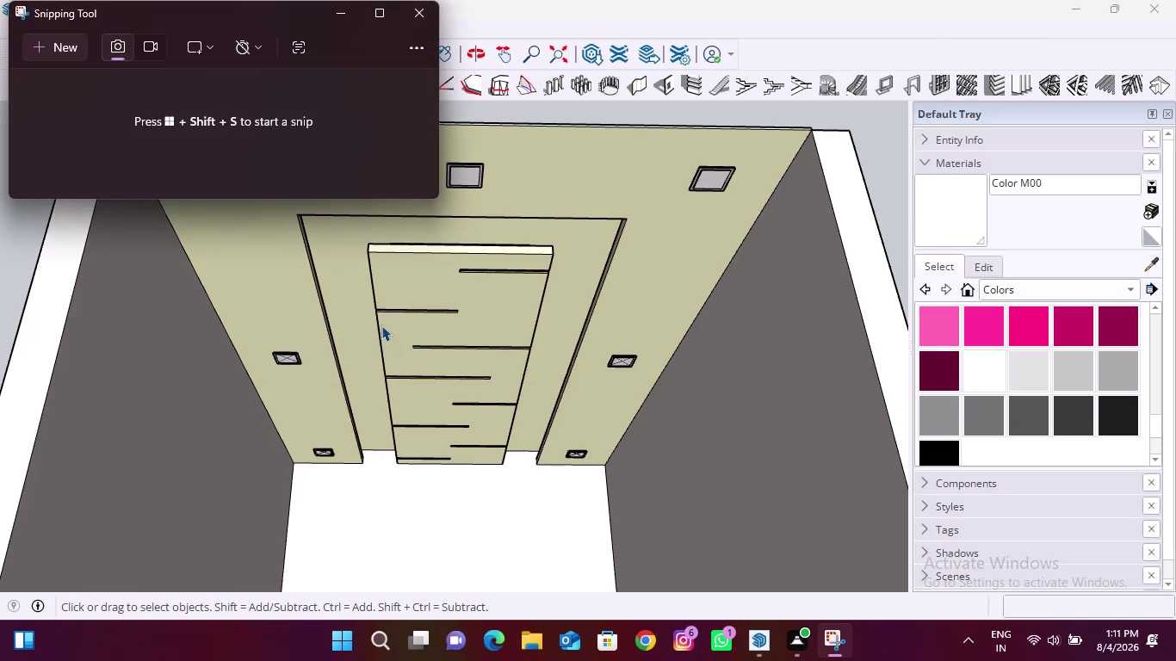
click(69, 48)
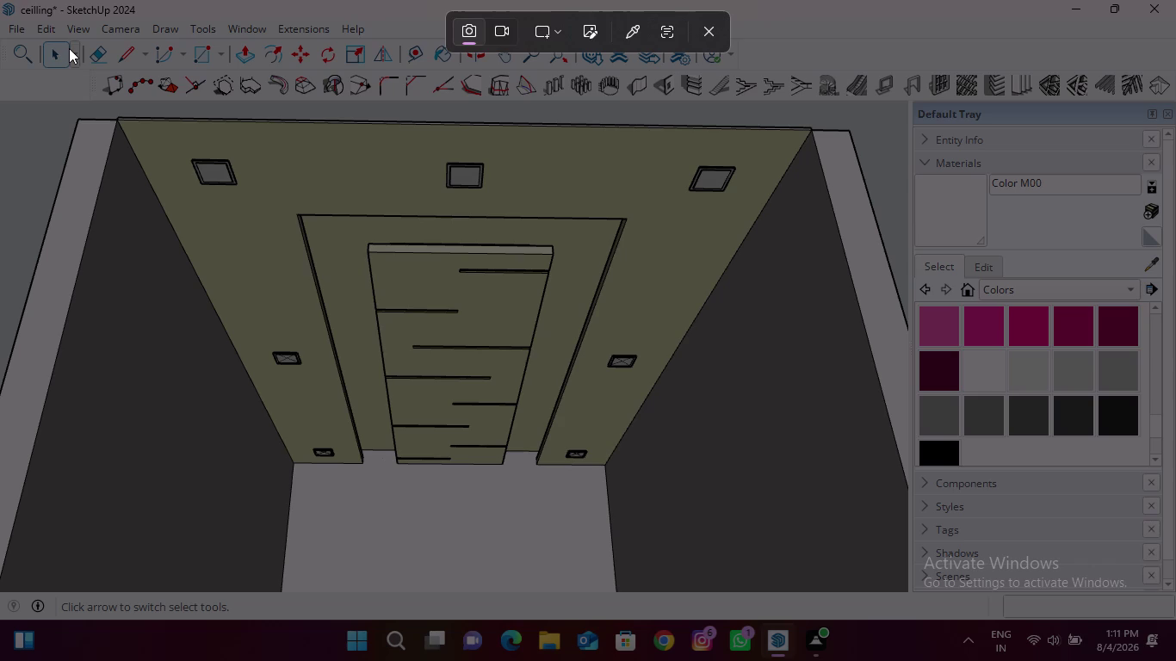
click(542, 30)
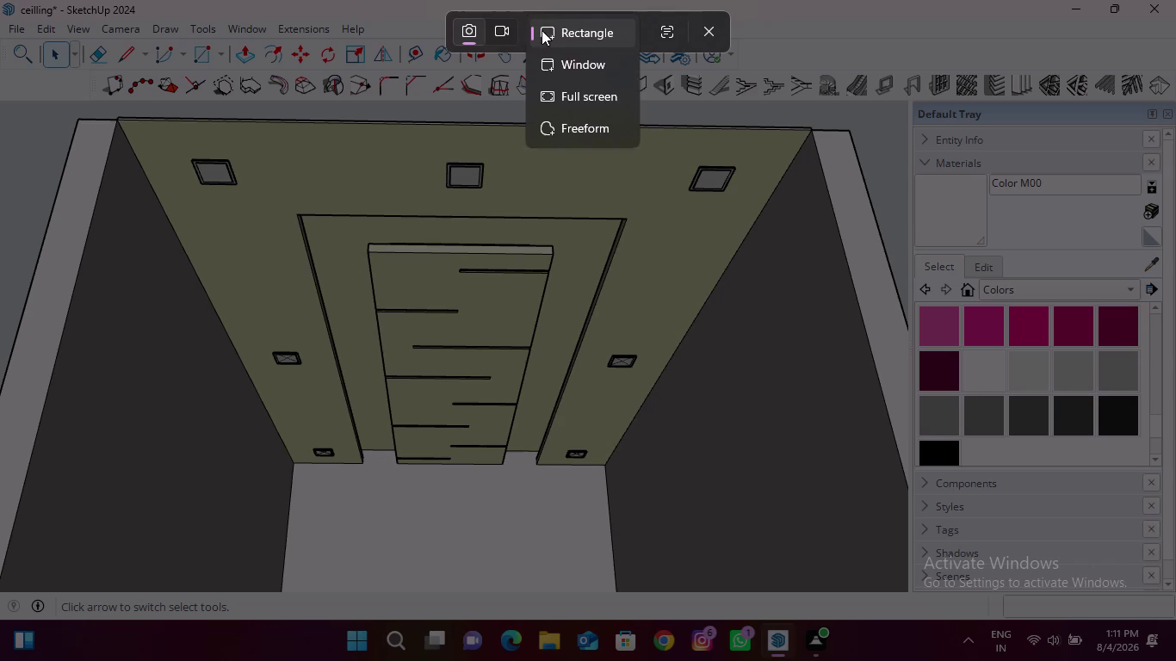
Drag a Rectangle-mode snip around the ceiling view, from top-left to just above the floor.
click(575, 33)
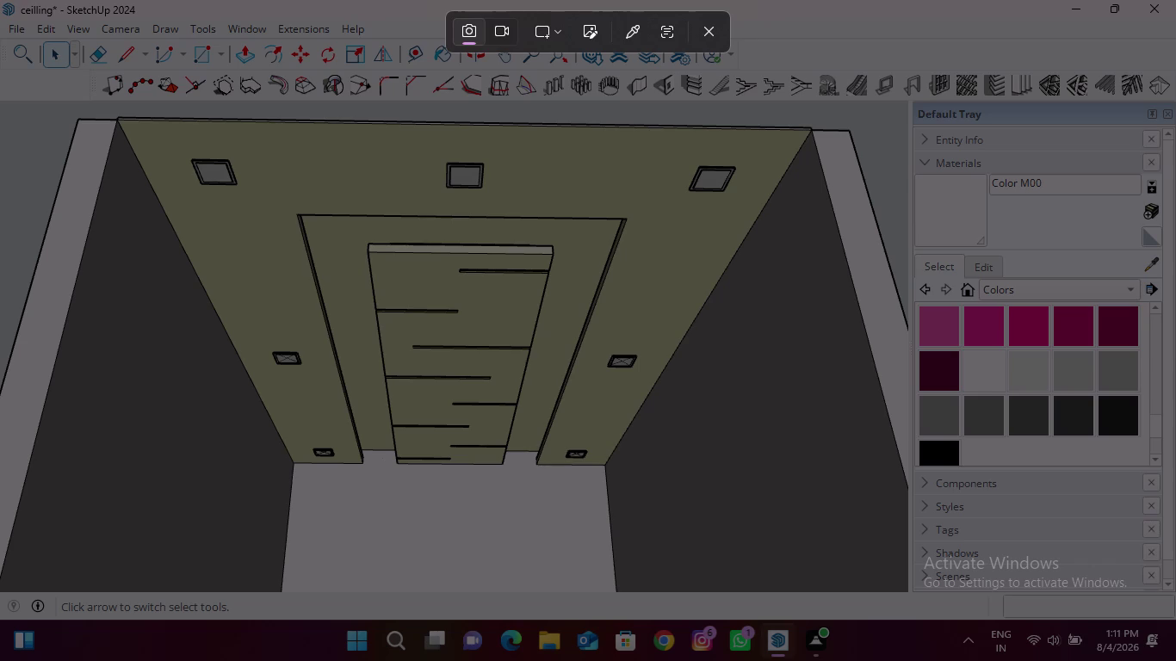
drag(97, 115, 344, 148)
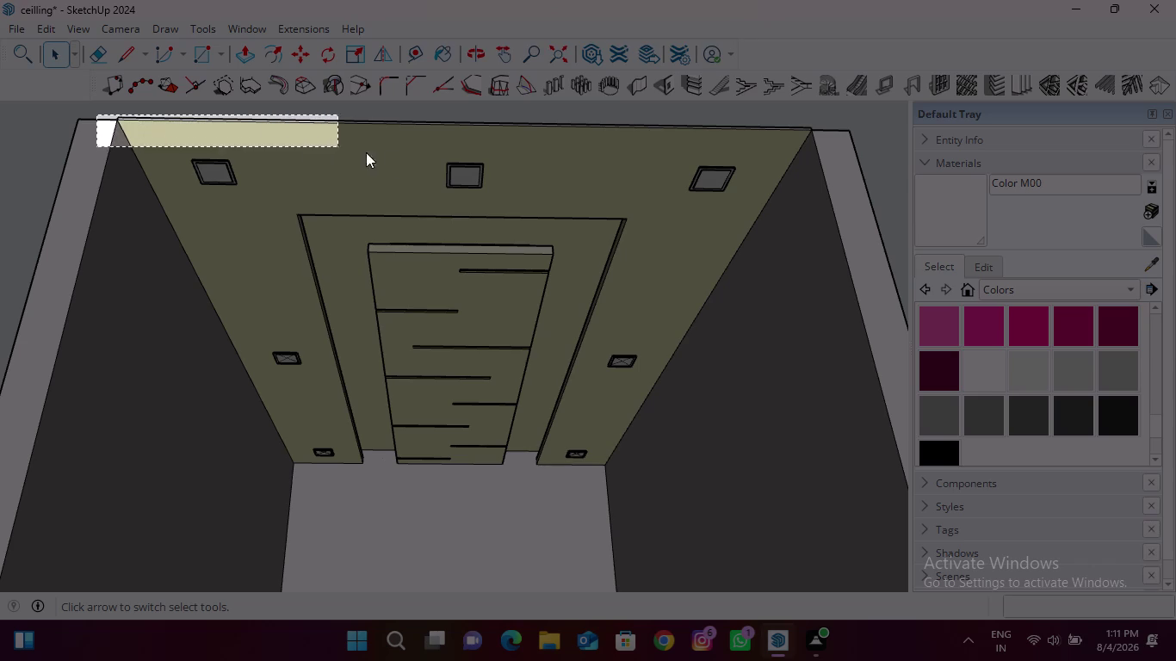
drag(344, 148, 871, 512)
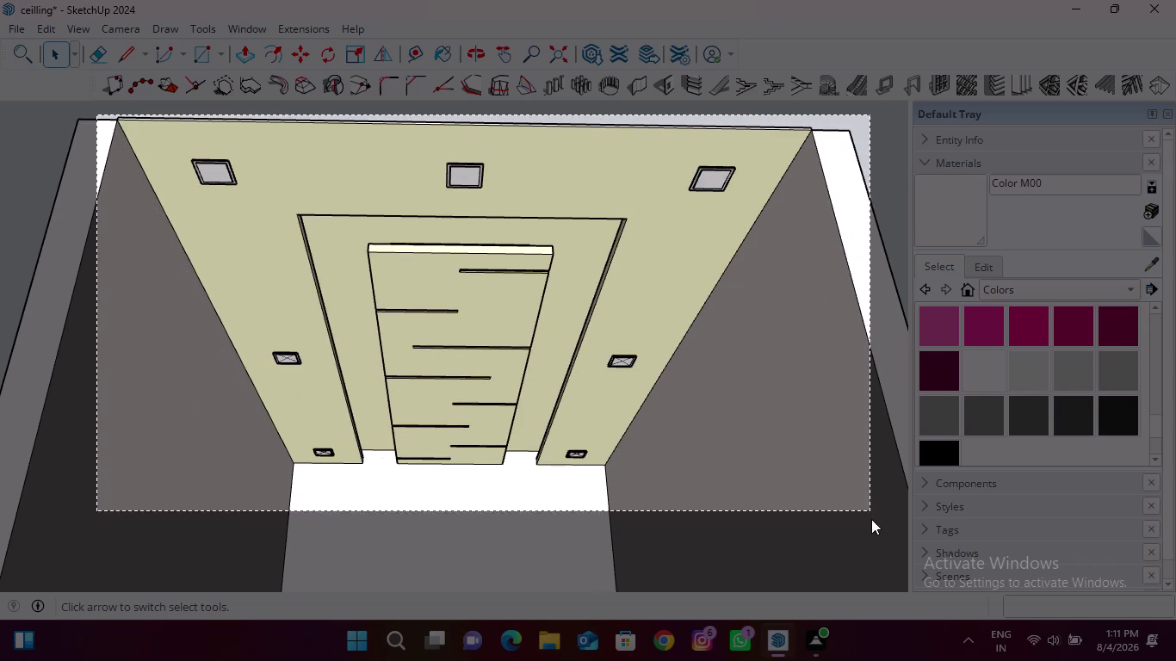
drag(871, 512, 870, 562)
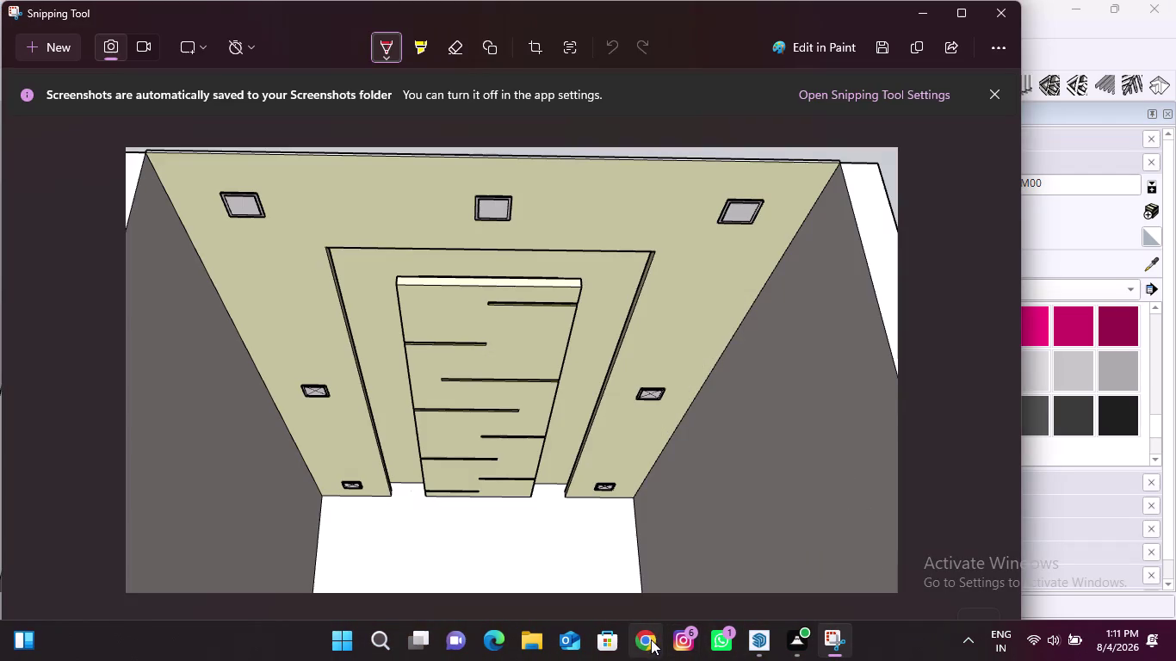
click(542, 644)
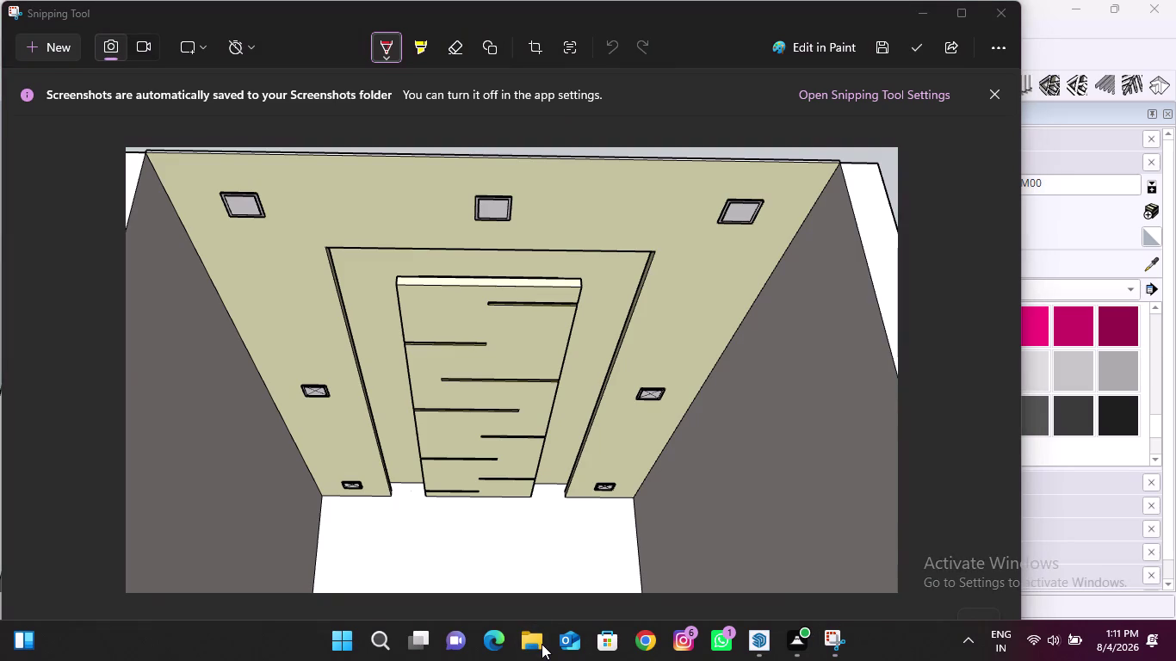
Confirm the snip in Pictures > Screenshots, then close Explorer and minimize Snipping Tool.
click(118, 329)
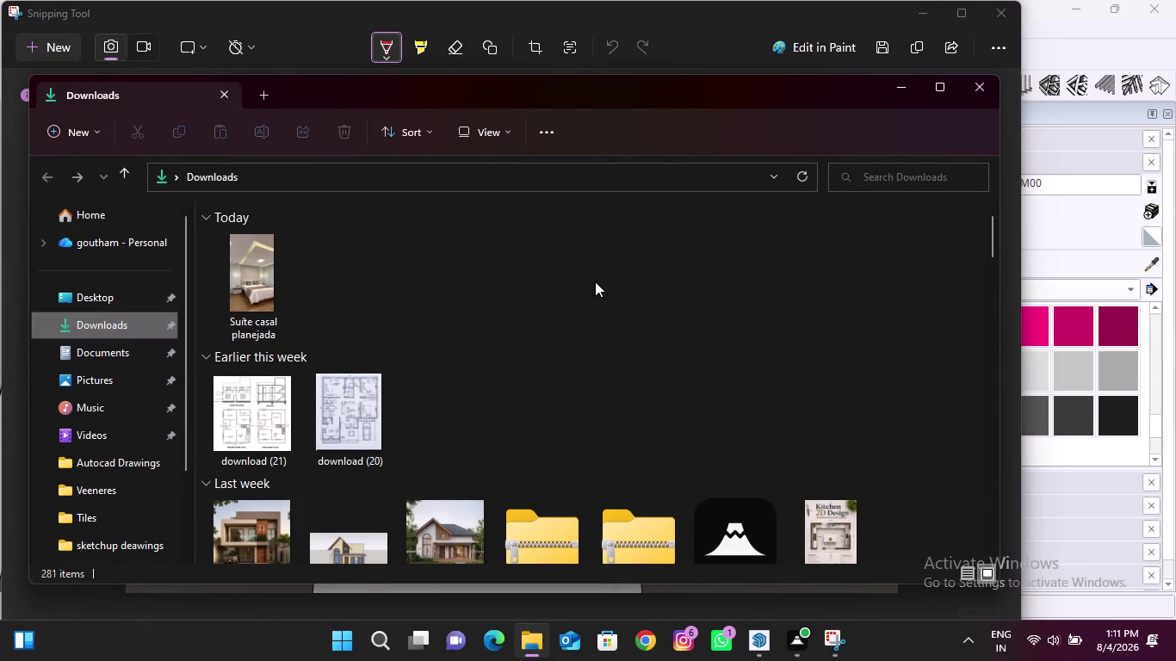
click(985, 87)
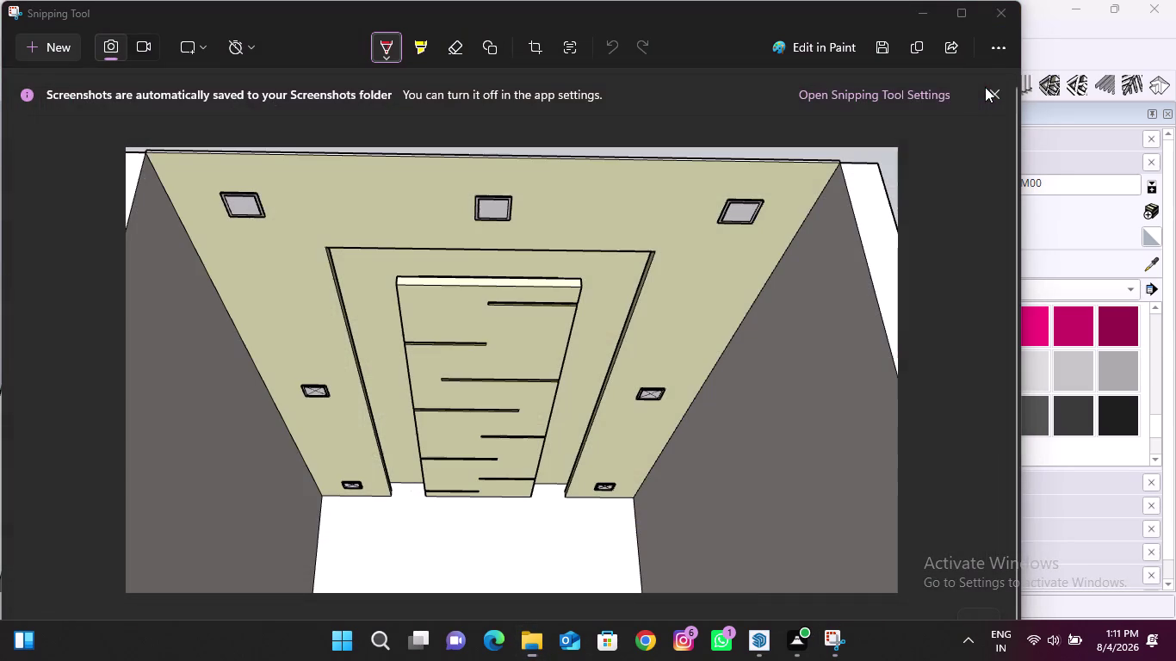
click(539, 643)
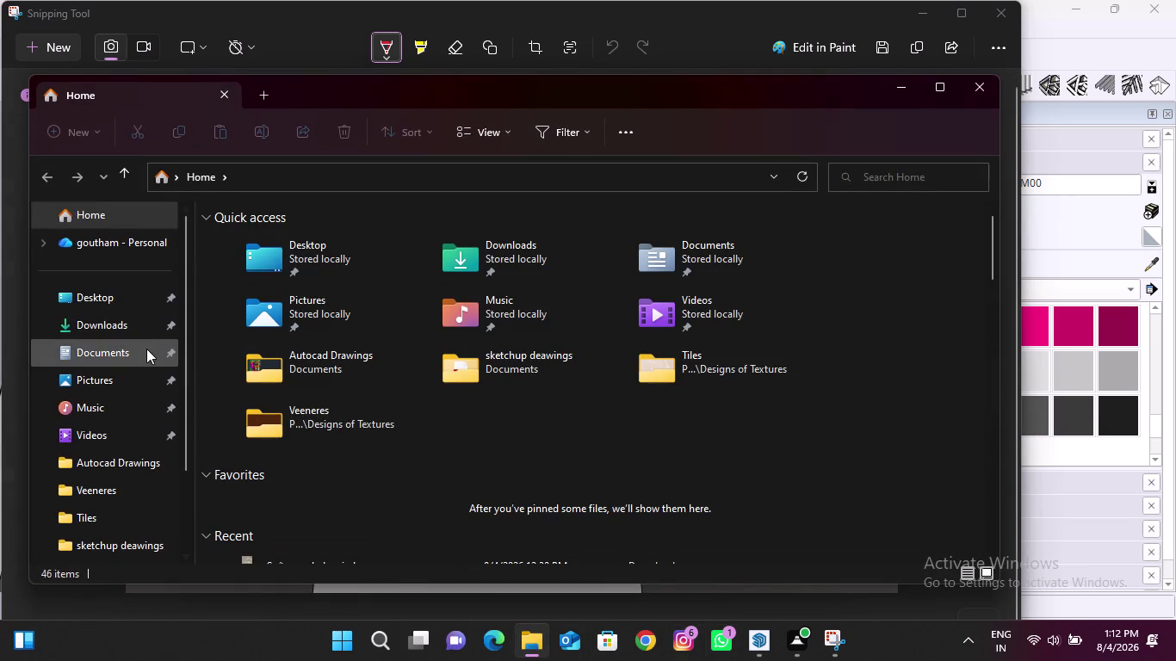
click(82, 369)
double_click(281, 349)
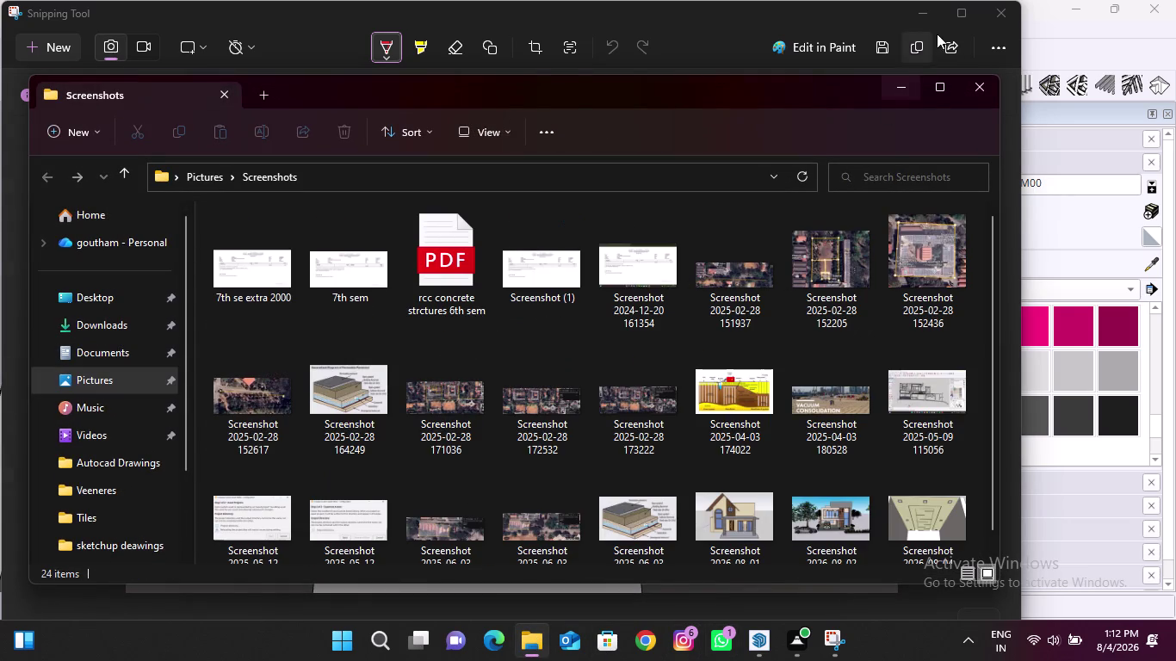
click(916, 88)
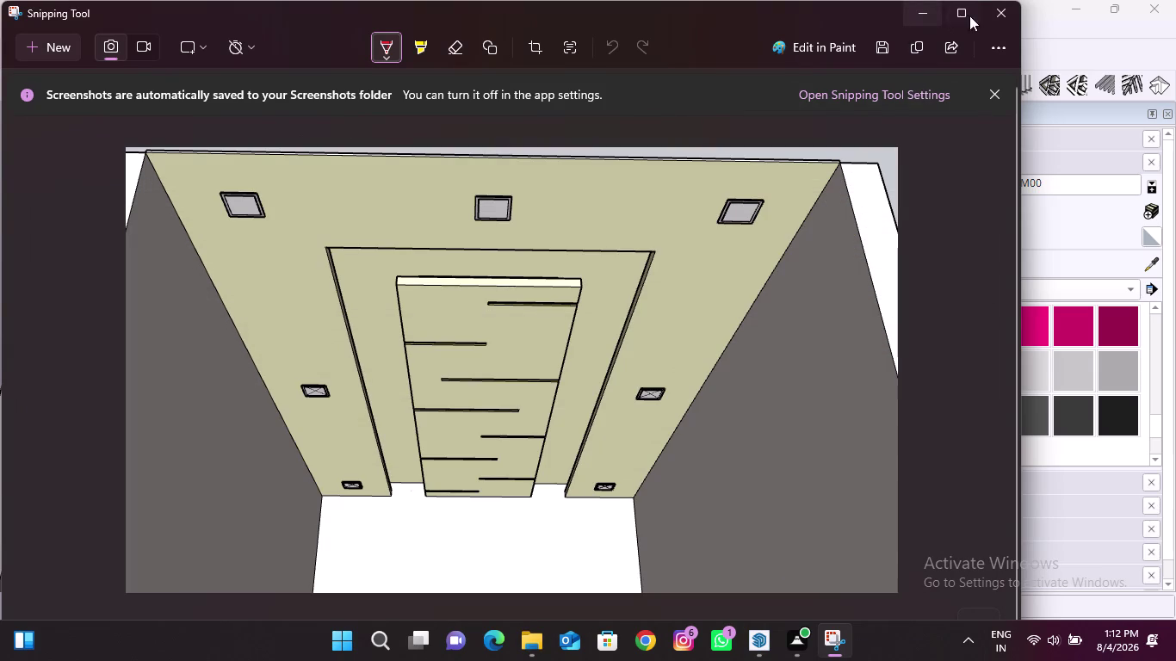
click(991, 13)
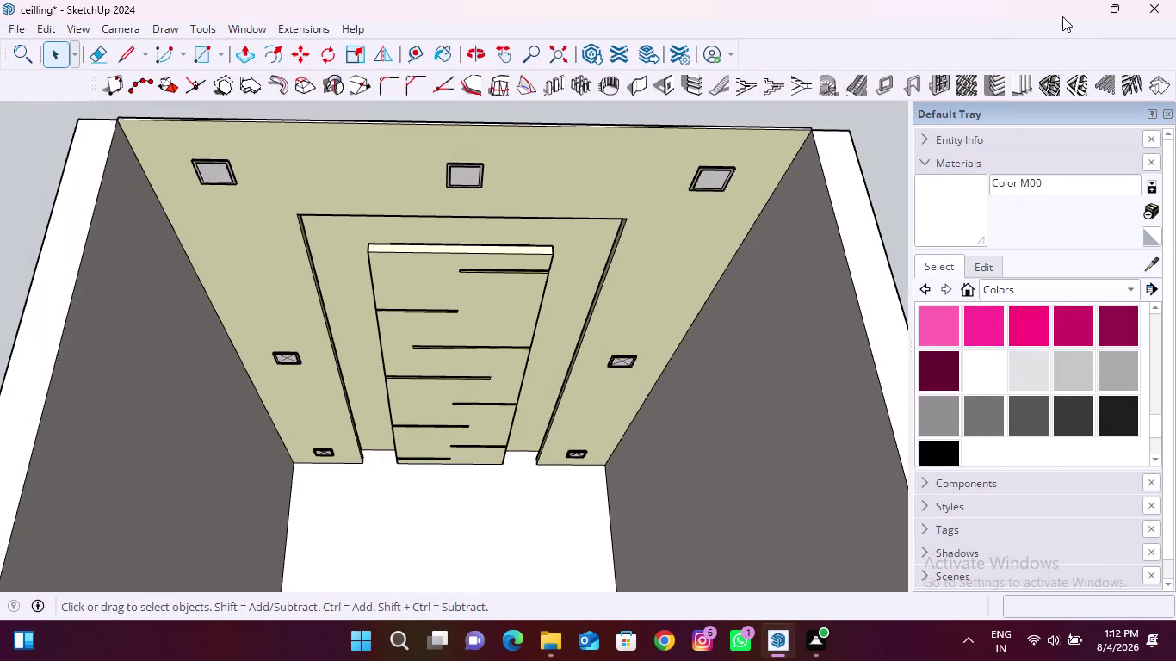